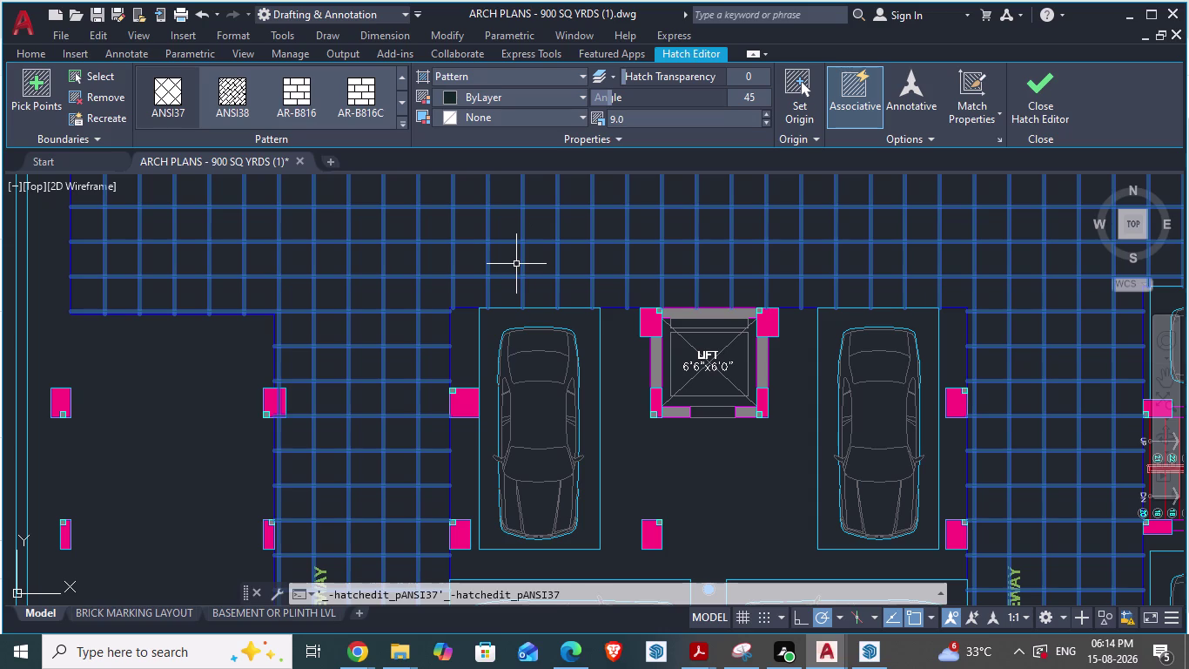
Inspect the grid hatch on the cellar driveways, then close the Hatch Editor.
scroll(down, 3)
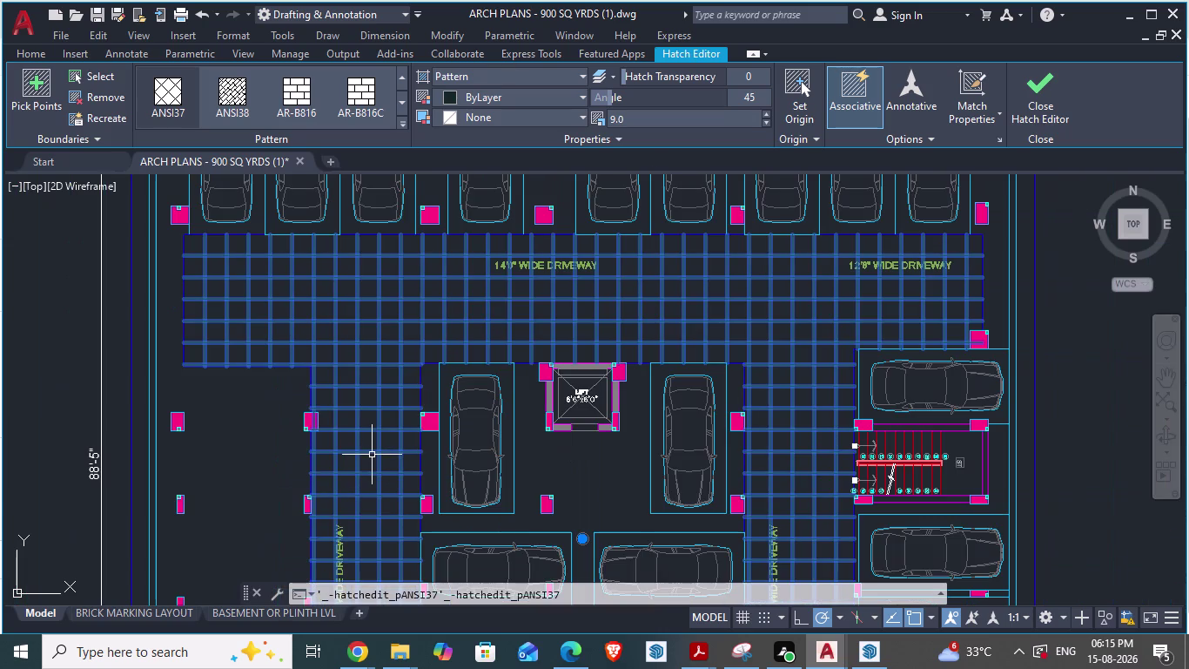
scroll(up, 3)
scroll(up, 3)
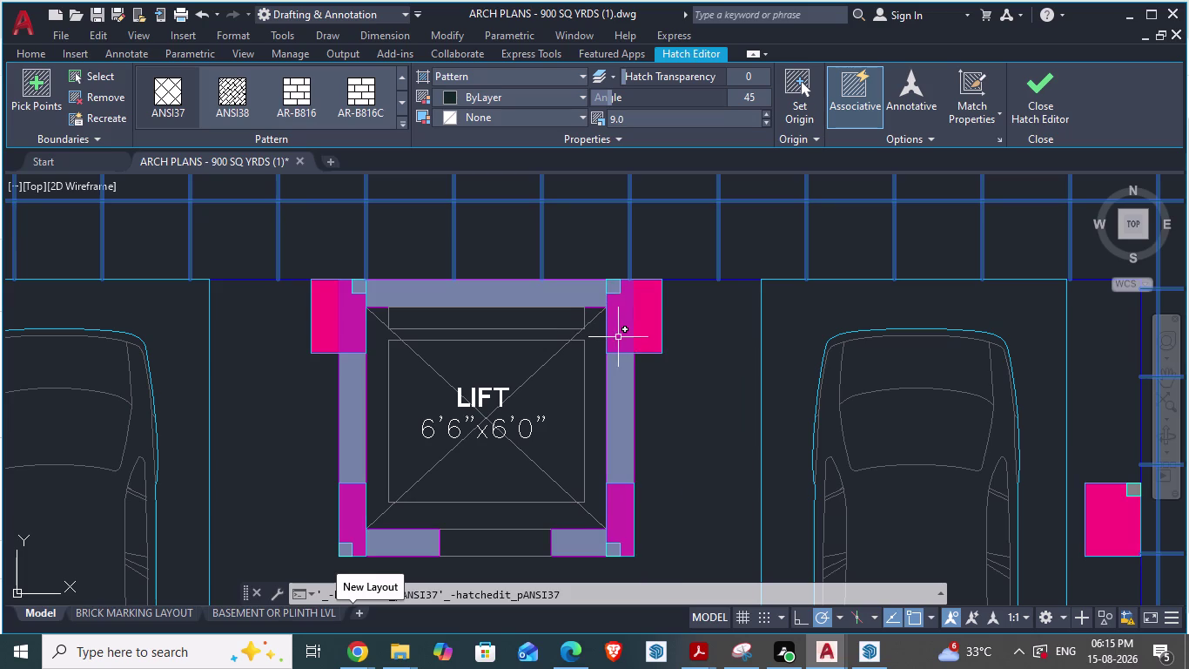
scroll(down, 3)
scroll(down, 3)
scroll(down, 3)
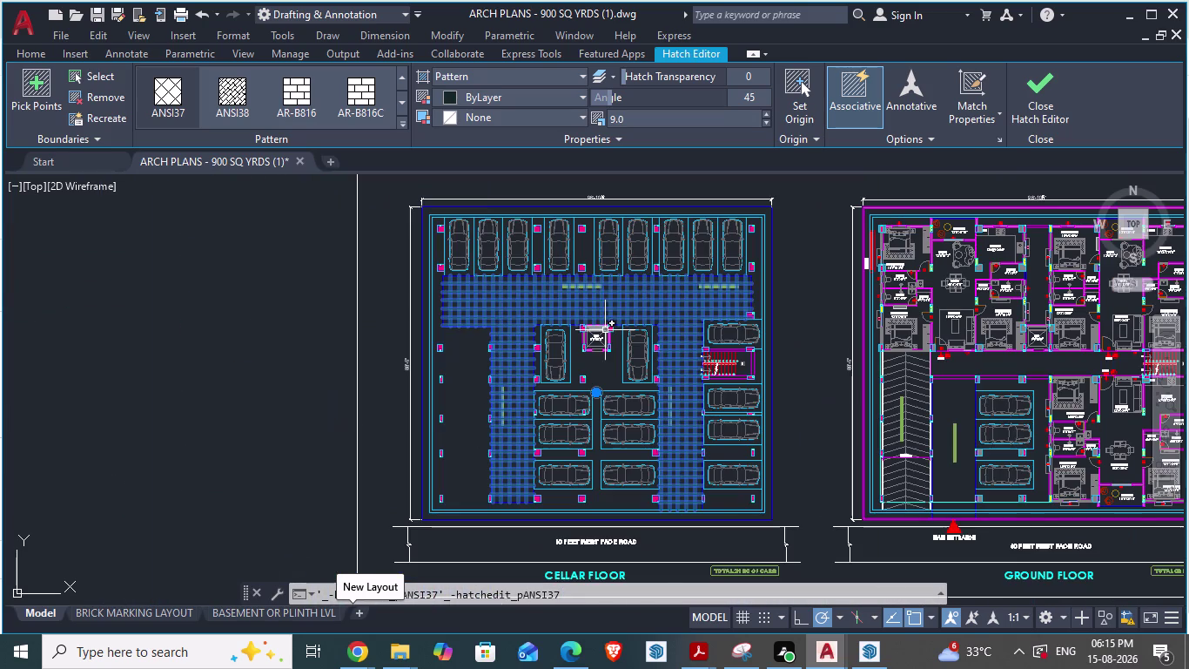
scroll(up, 3)
scroll(down, 3)
scroll(up, 3)
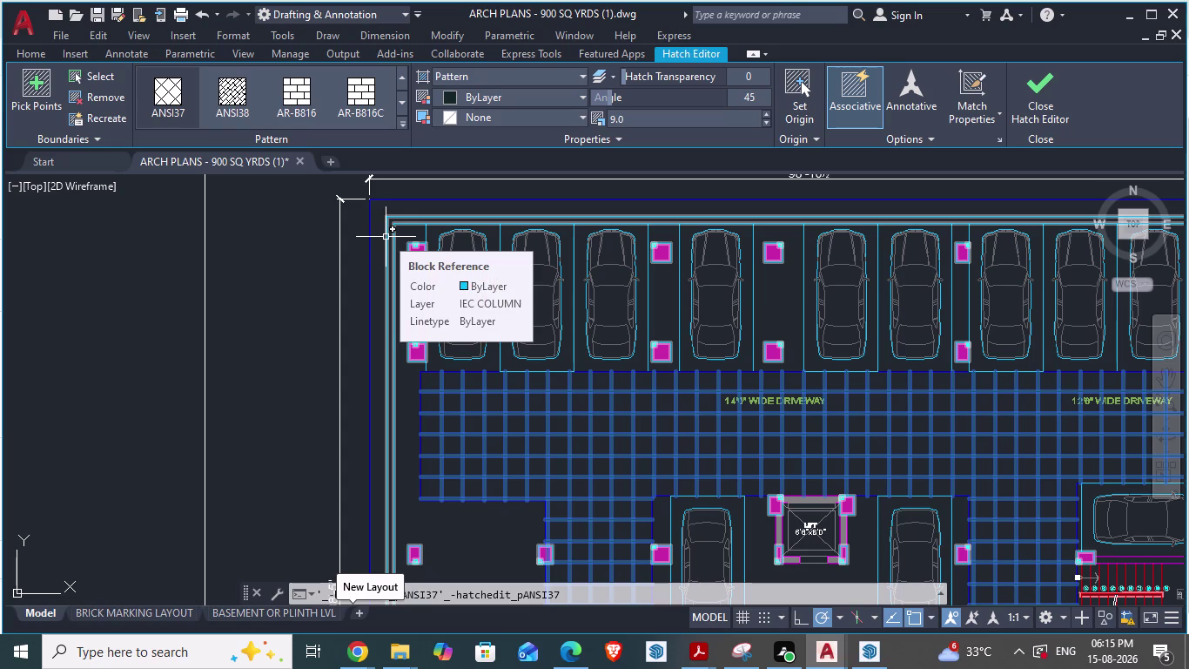
click(386, 237)
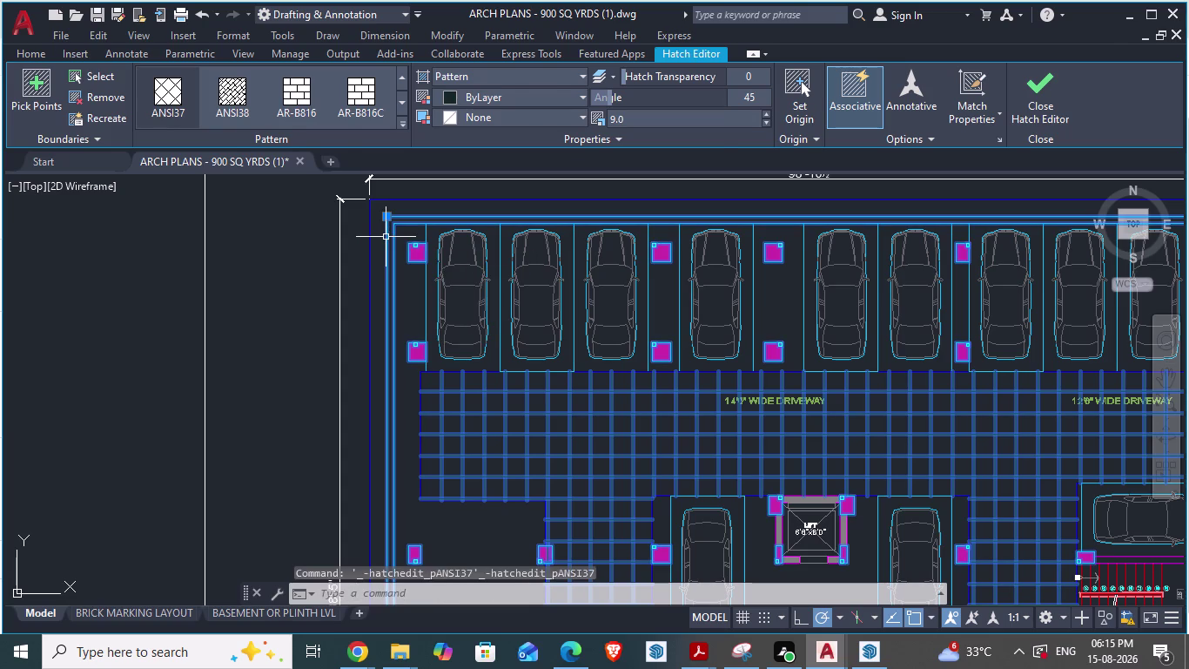
scroll(down, 3)
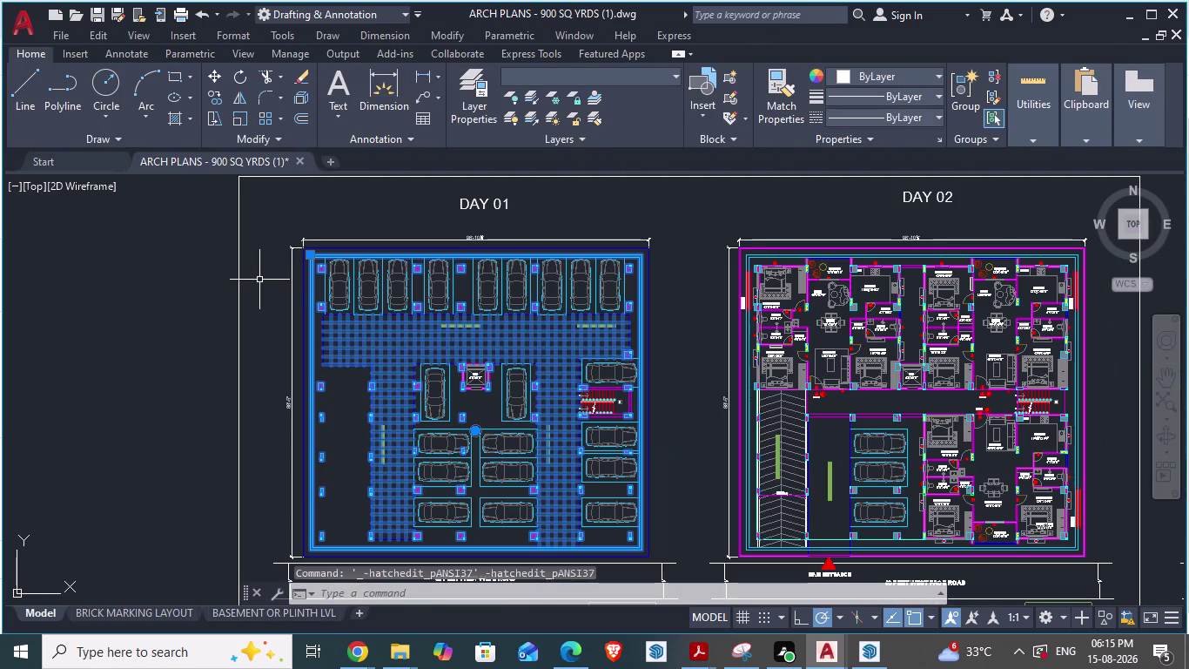
Clear the selection and select the basement column layout block on the IEC COLUMN layer.
scroll(up, 3)
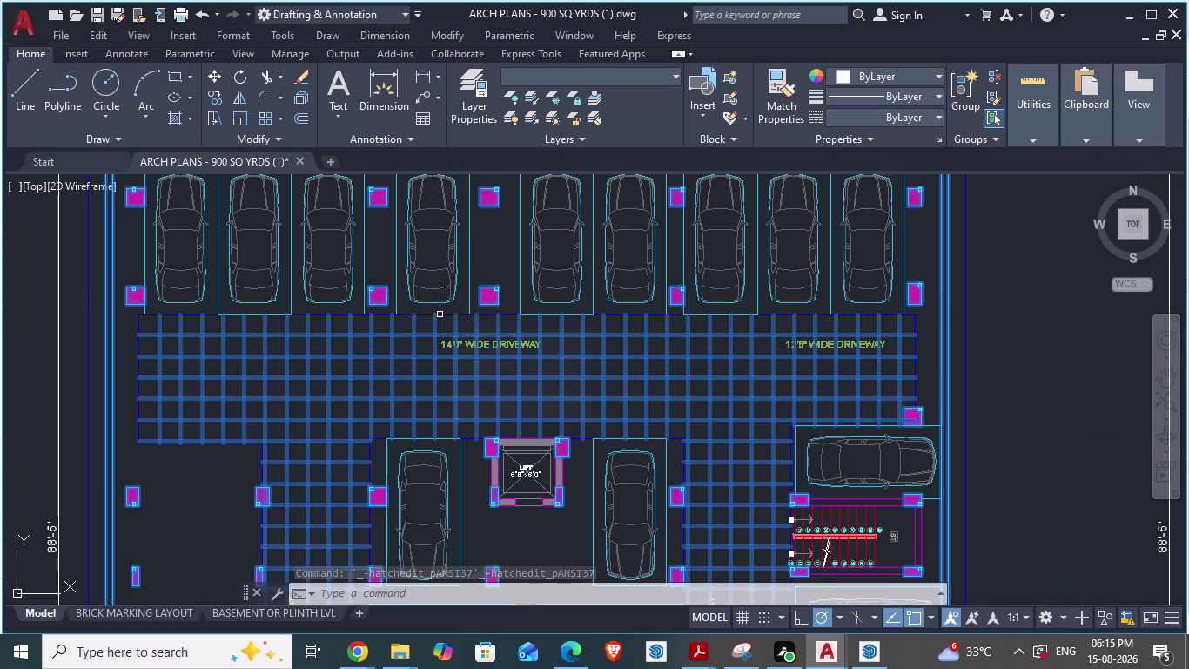
scroll(down, 3)
key(Escape)
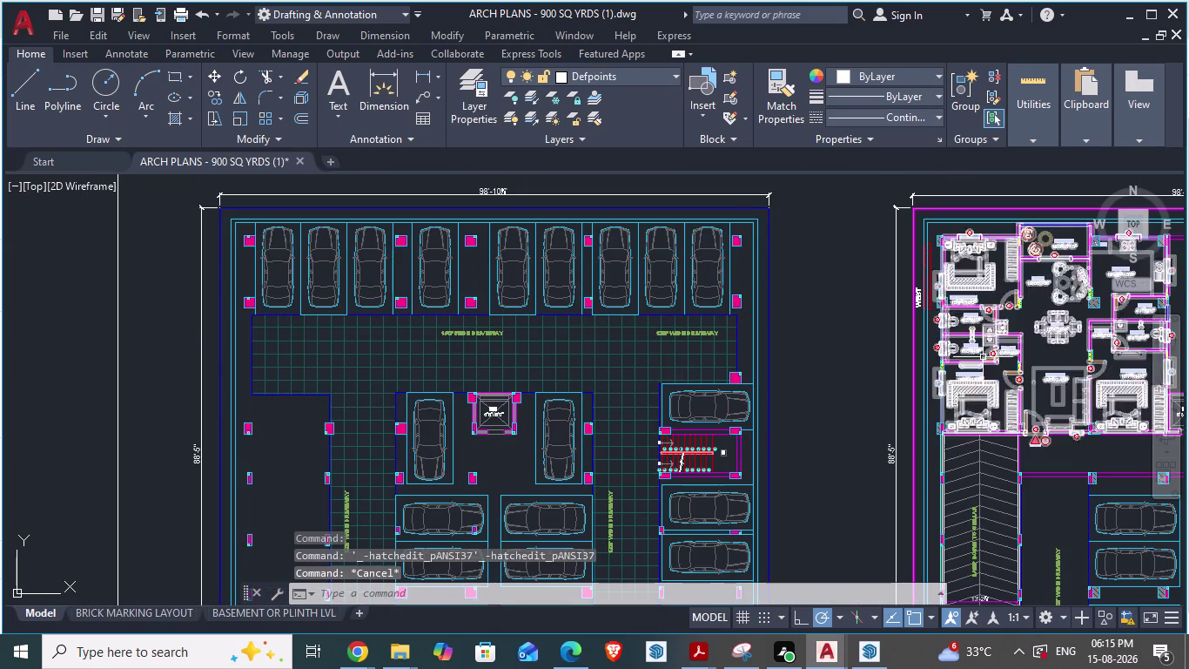
click(752, 220)
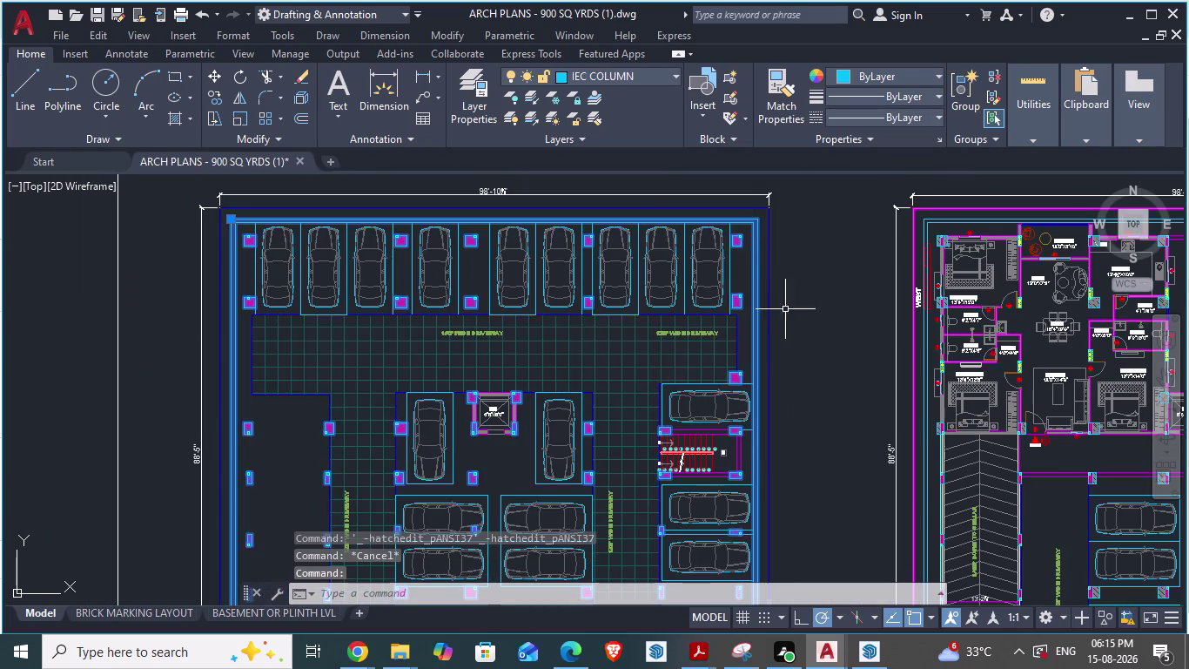
Open the column layout block in the Block Editor from its shortcut menu.
scroll(down, 3)
scroll(up, 3)
scroll(down, 3)
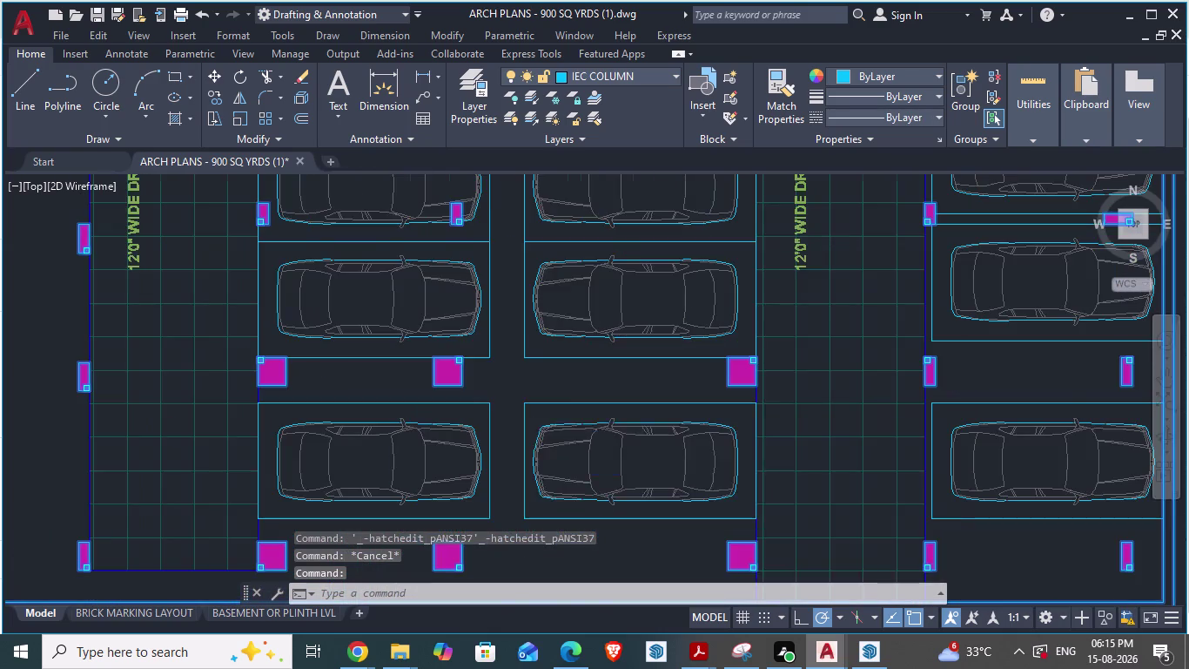
scroll(down, 3)
scroll(up, 3)
scroll(up, 3)
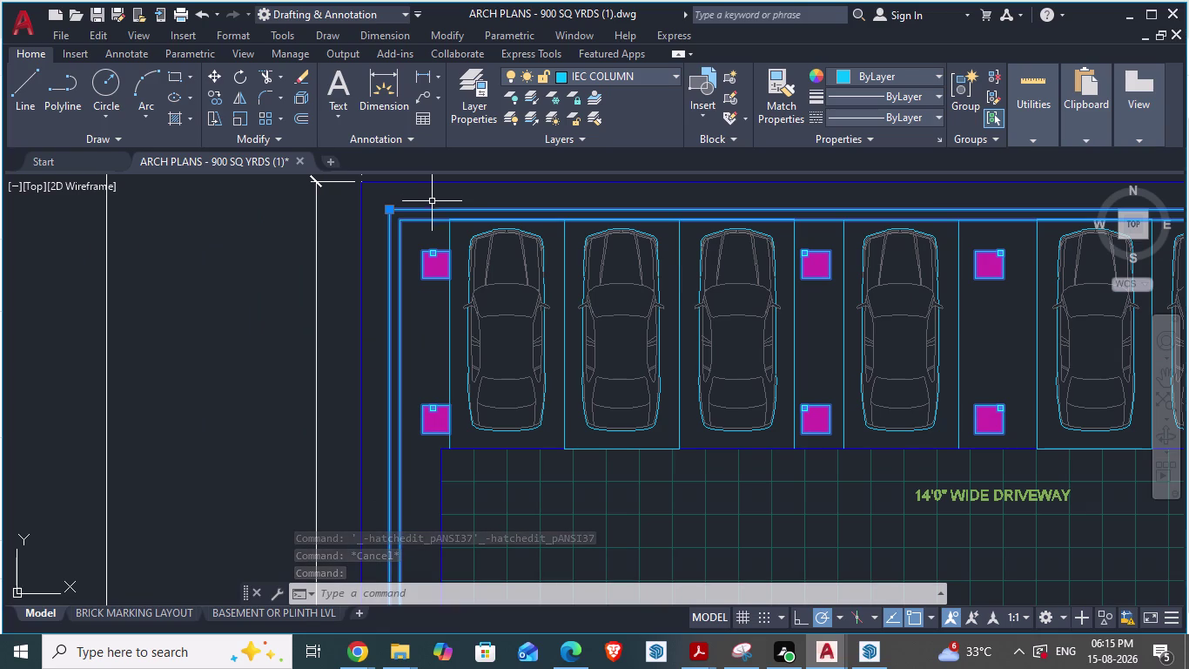
scroll(down, 3)
scroll(down, 3)
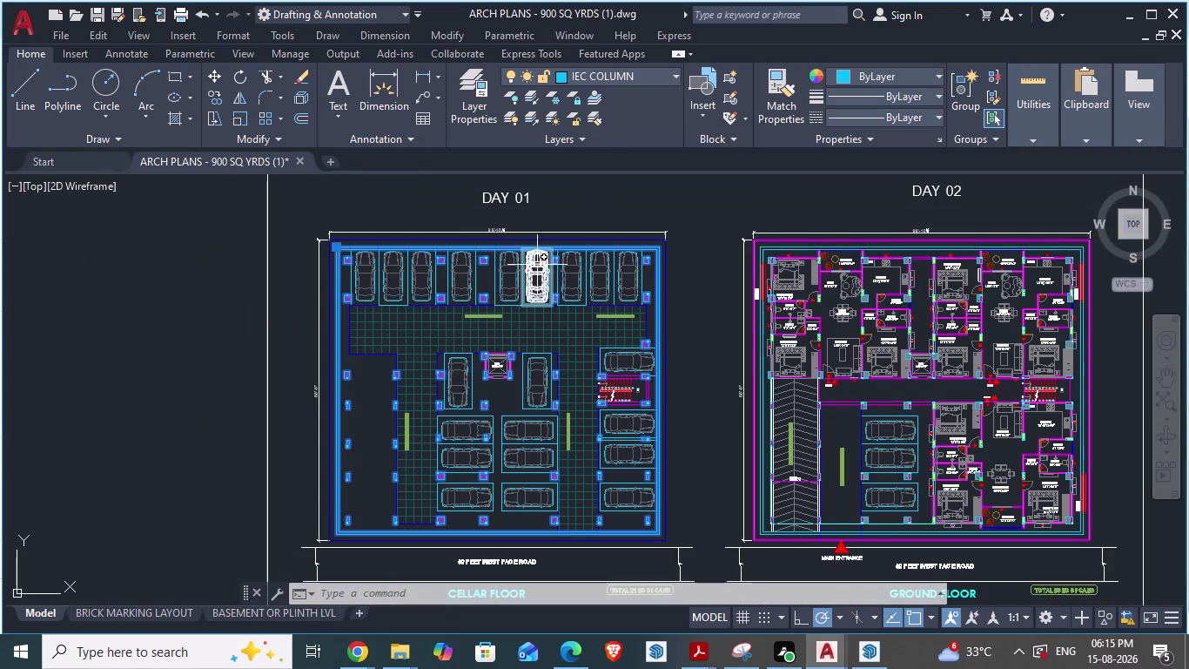
right_click(526, 250)
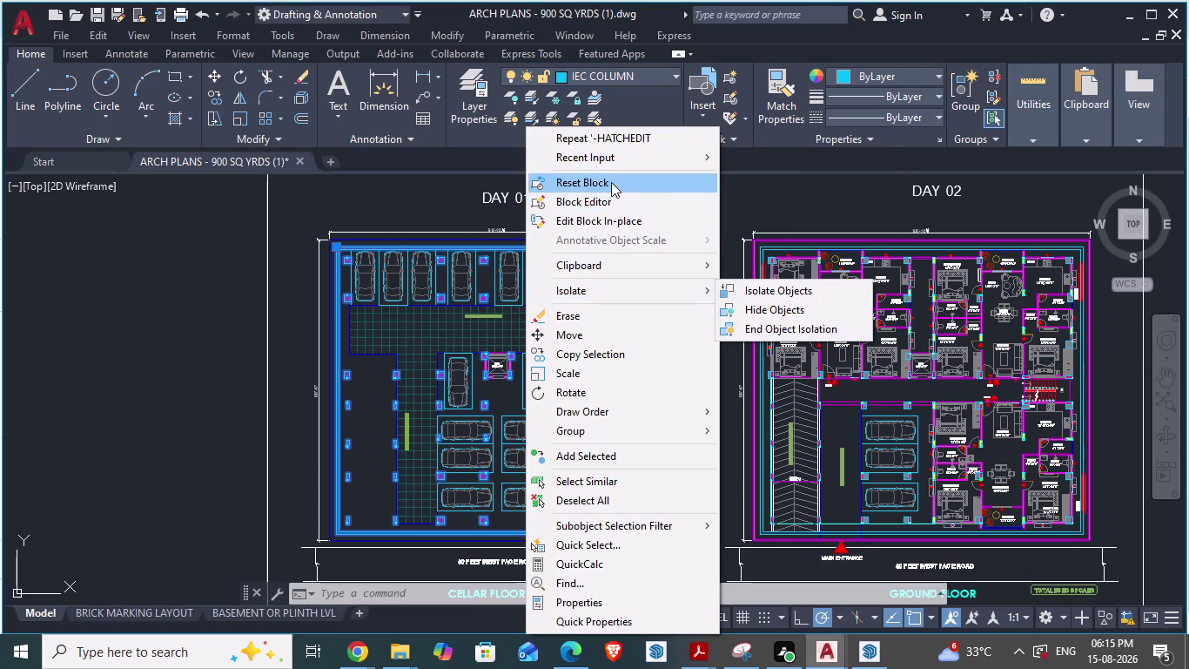
click(606, 207)
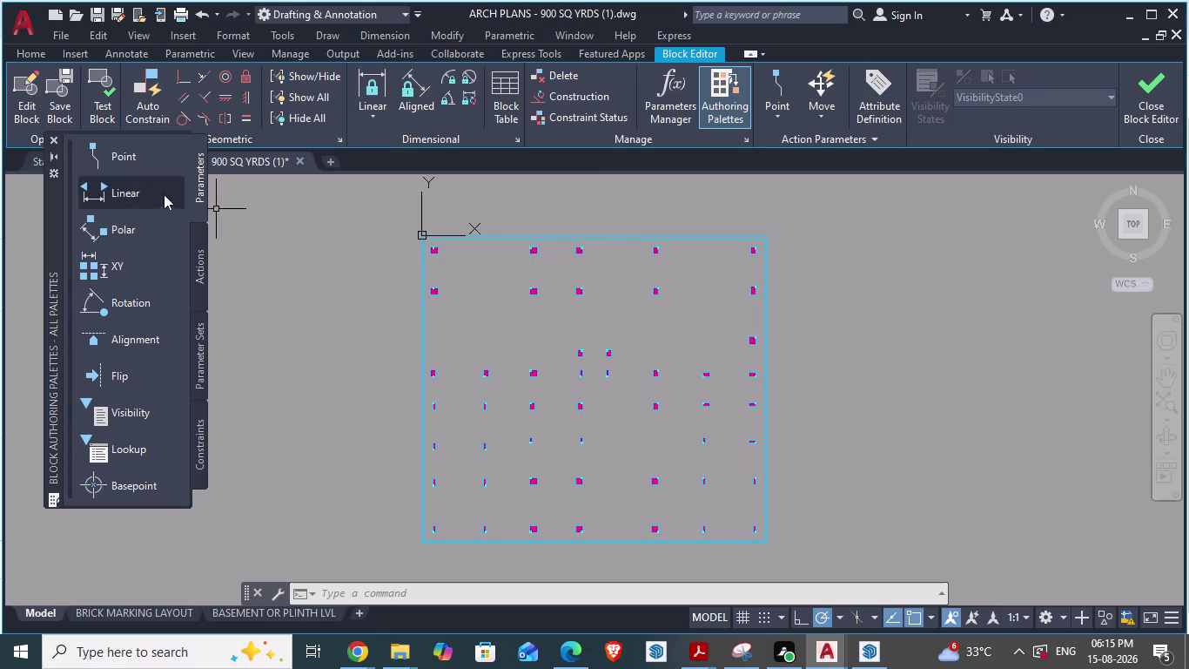
Close the Authoring Palettes and switch to the cellar day1 drawing.
scroll(up, 3)
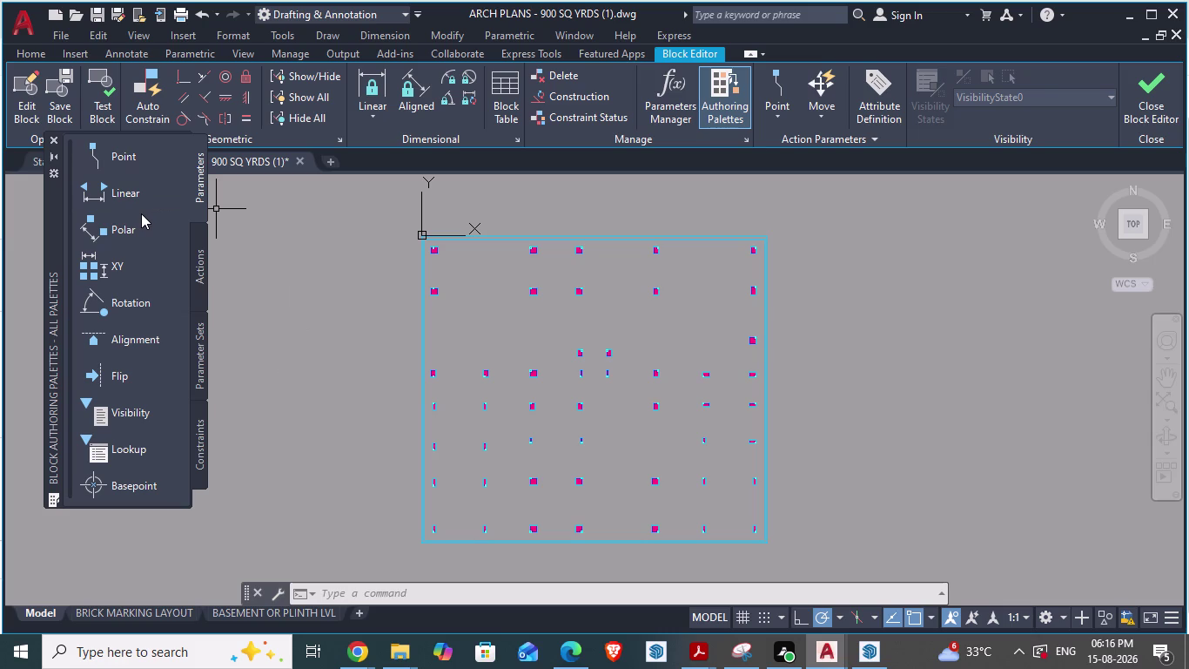
click(54, 137)
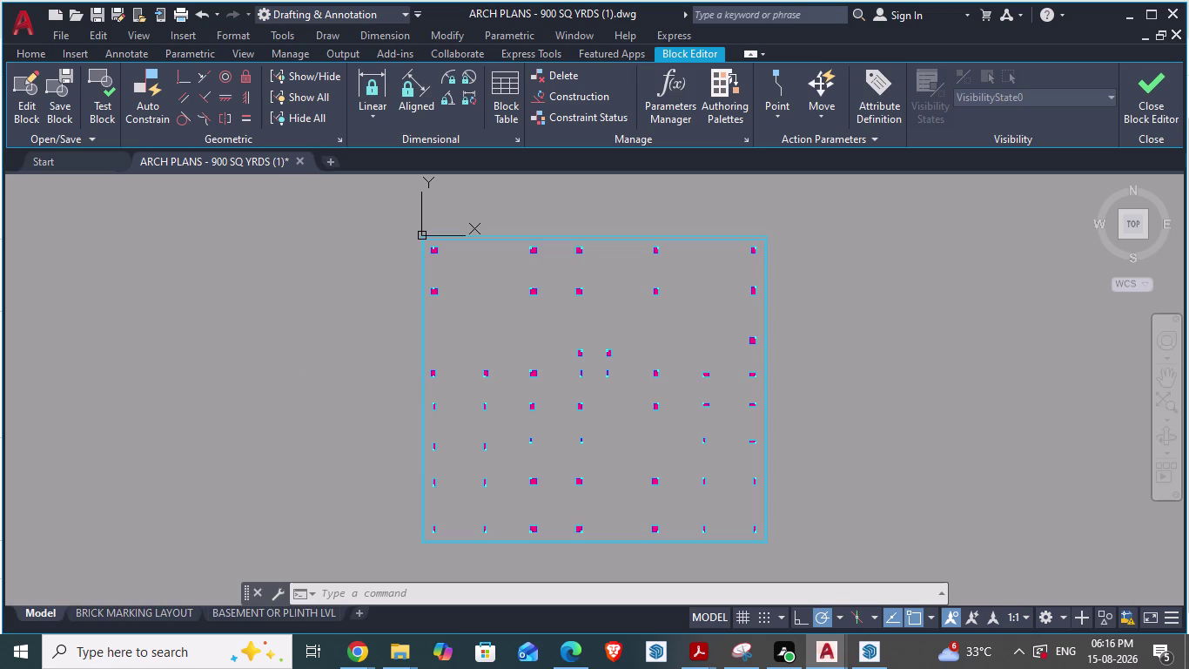
key(alt+Tab)
scroll(down, 3)
scroll(up, 3)
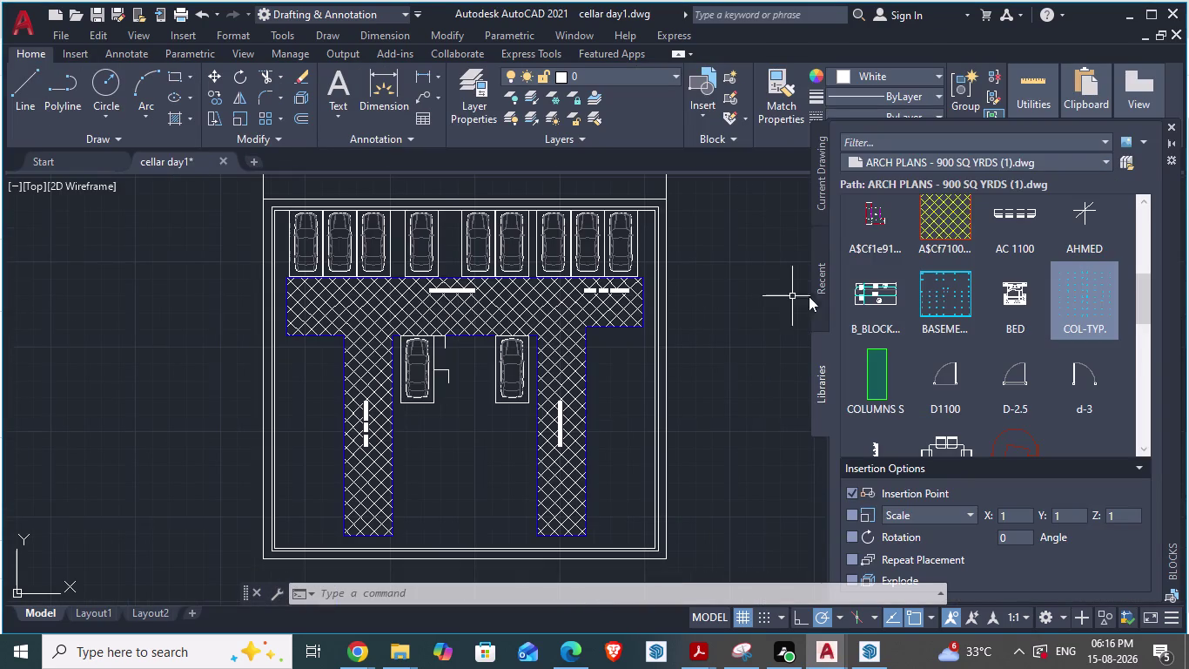
scroll(down, 3)
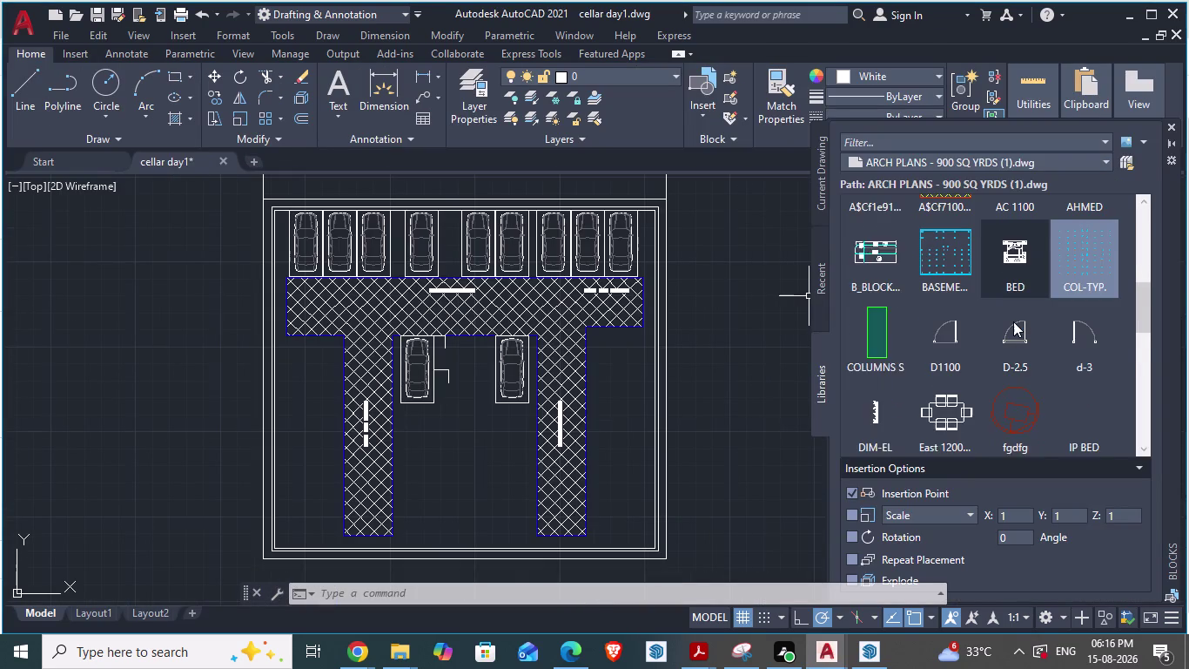
scroll(down, 3)
scroll(down, 3)
scroll(down, 3)
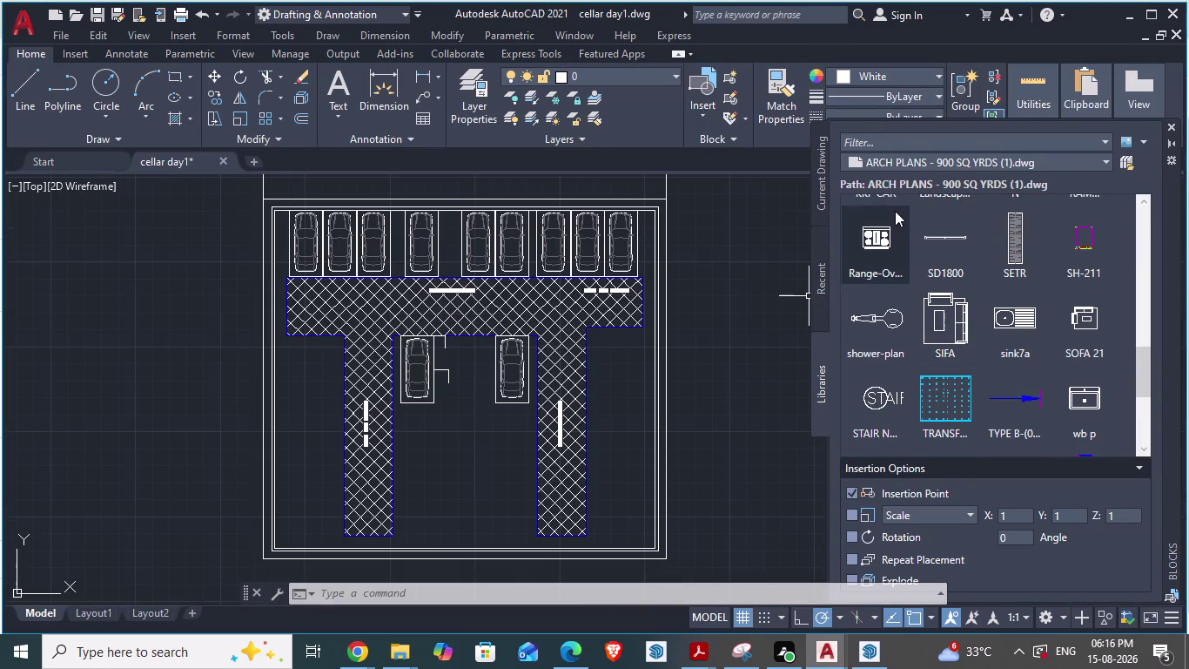
click(878, 141)
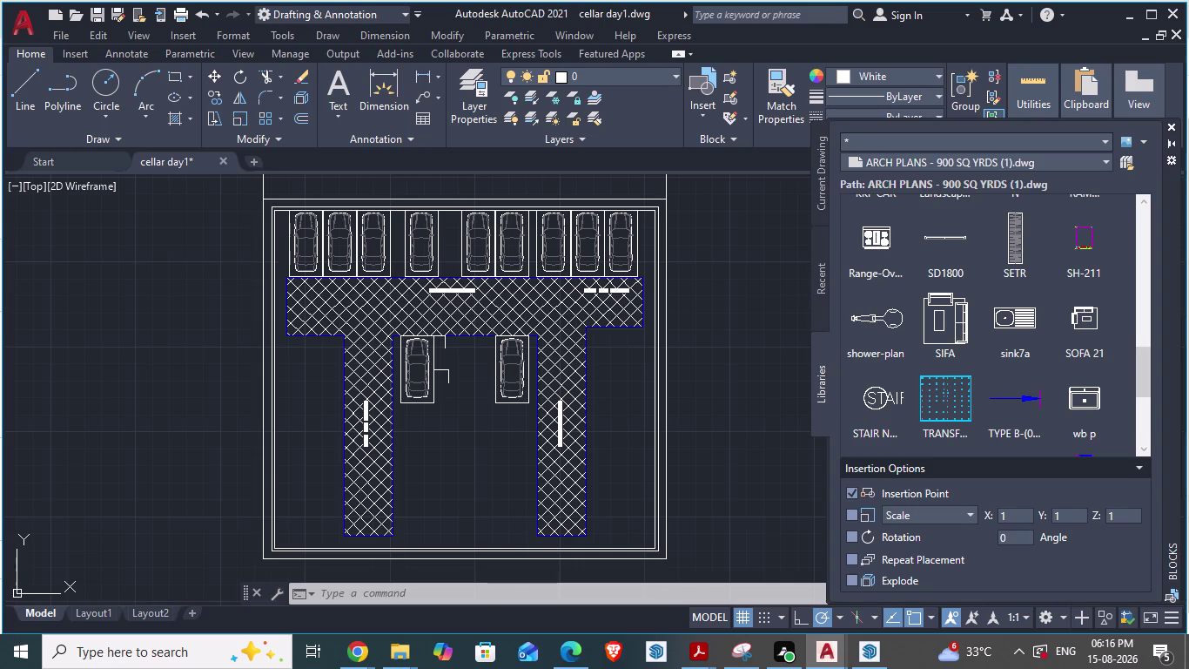
key(a)
text(ll)
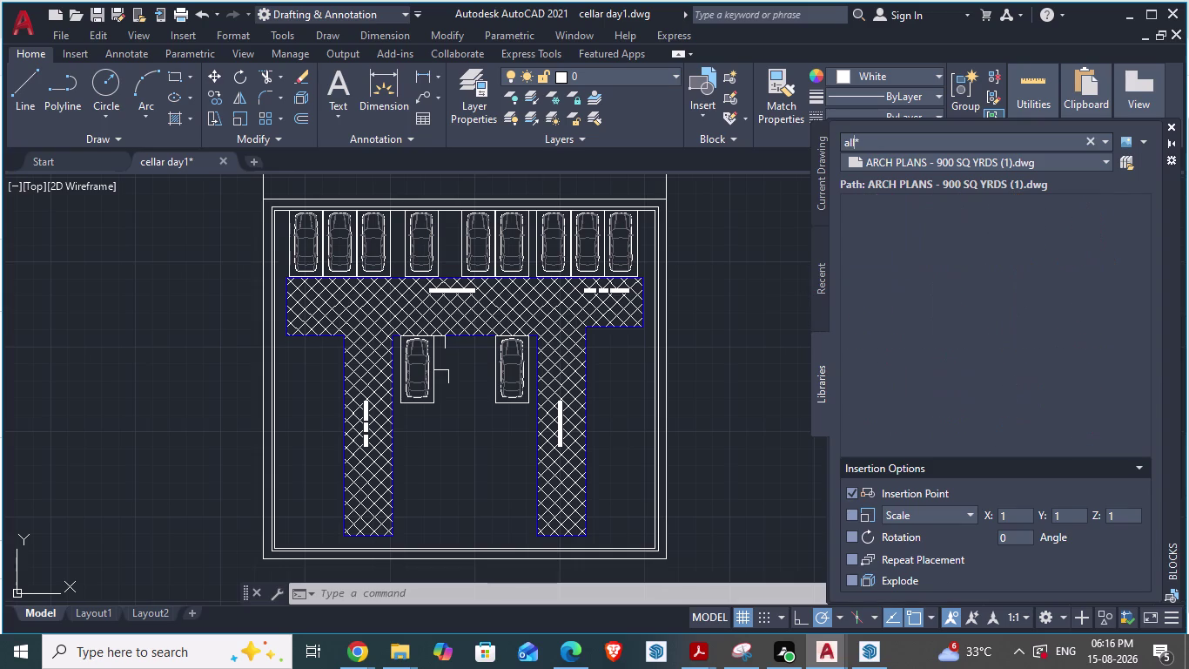
key(space)
key(Delete)
key(BackSpace)
click(890, 305)
click(822, 368)
click(876, 140)
key(BackSpace)
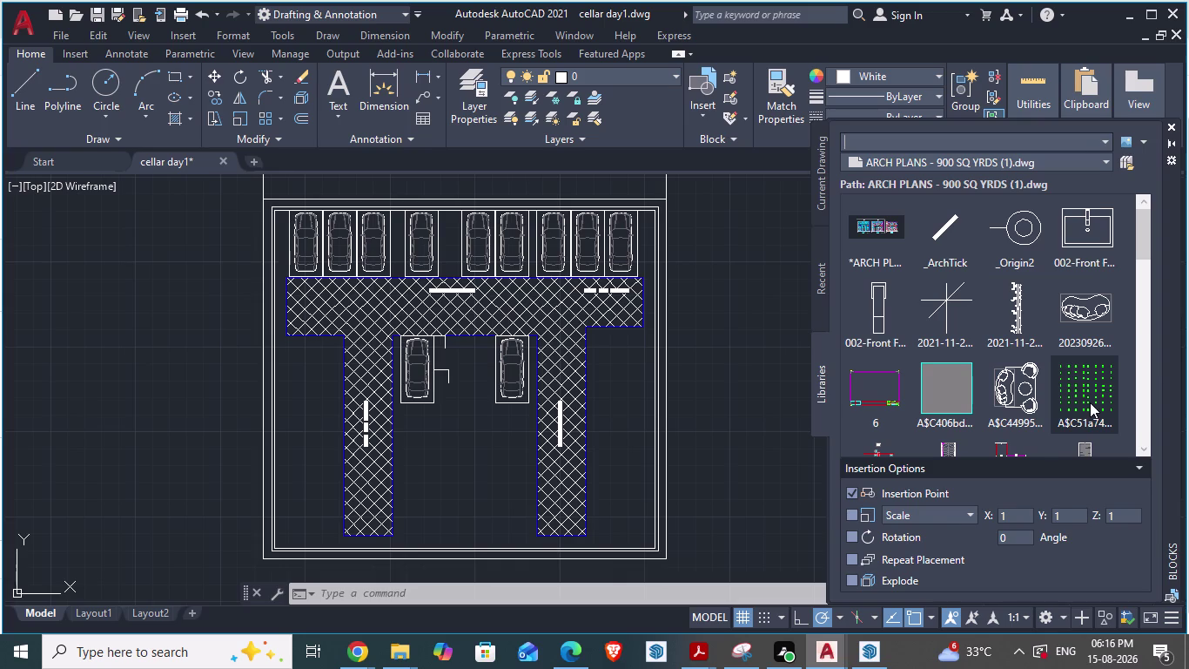
Browse the ARCH PLANS - 900 SQ YRDS block library and start inserting the BASEMENT block.
scroll(down, 3)
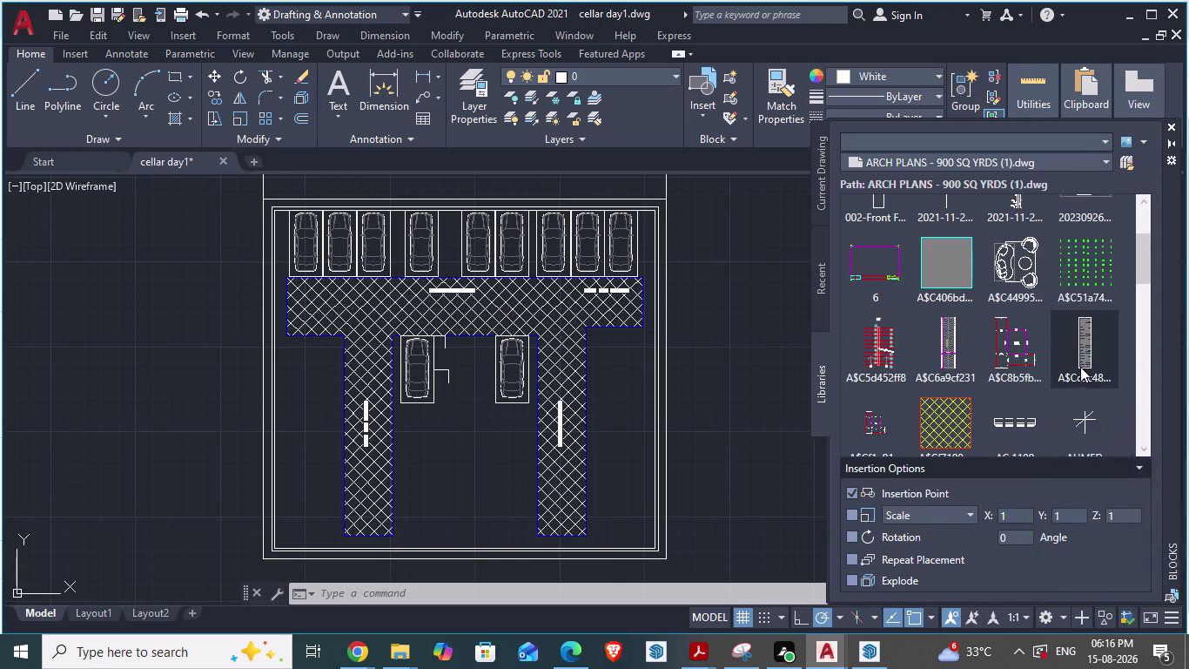
scroll(down, 3)
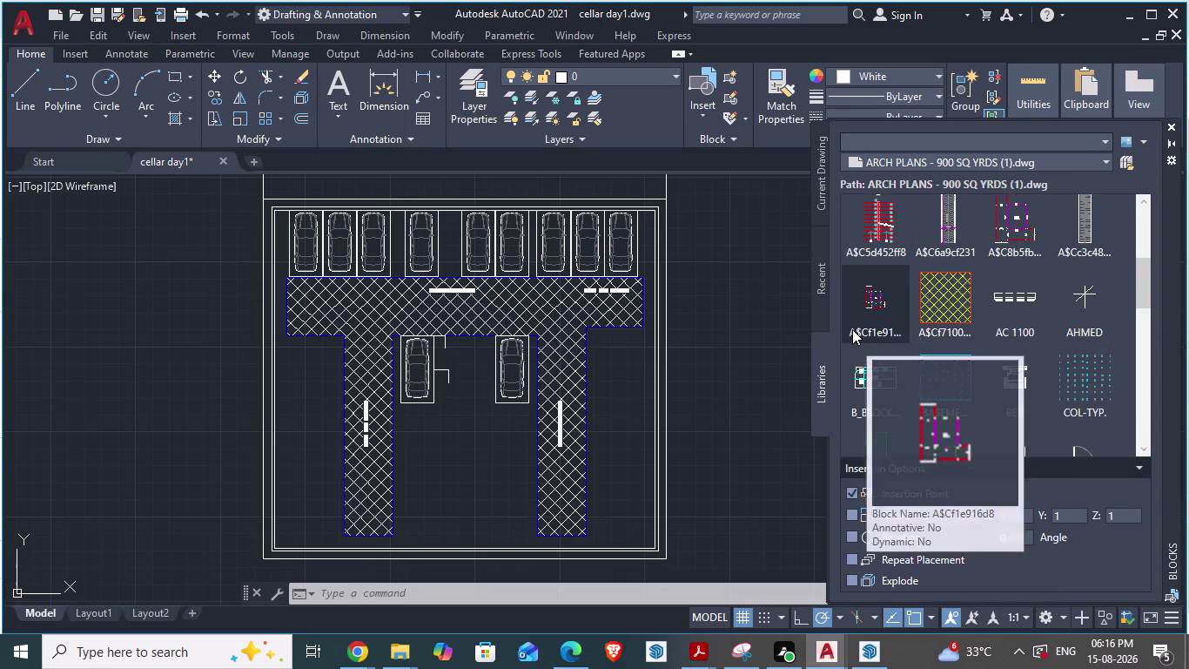
scroll(down, 3)
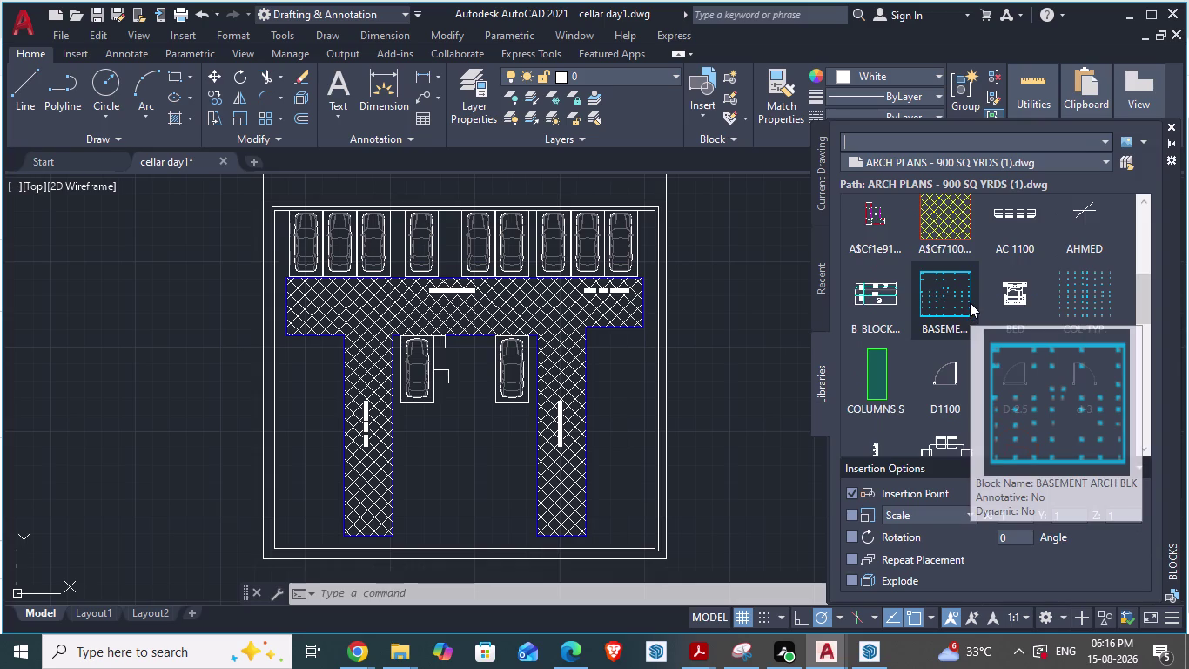
scroll(down, 3)
scroll(down, 3)
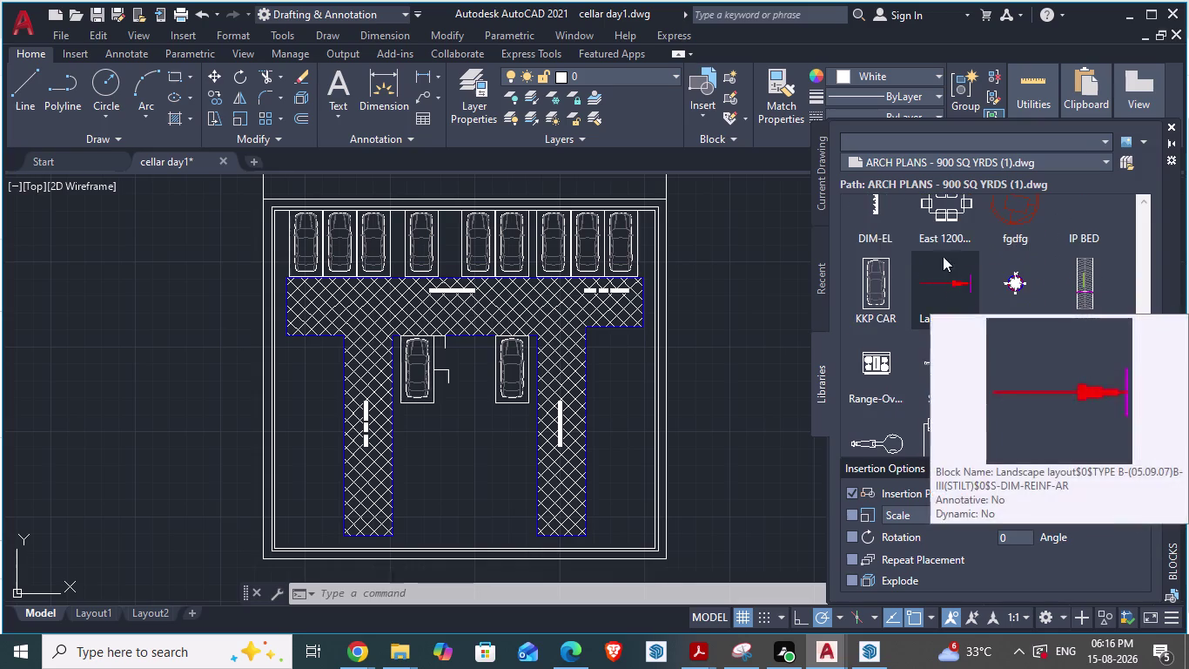
scroll(down, 3)
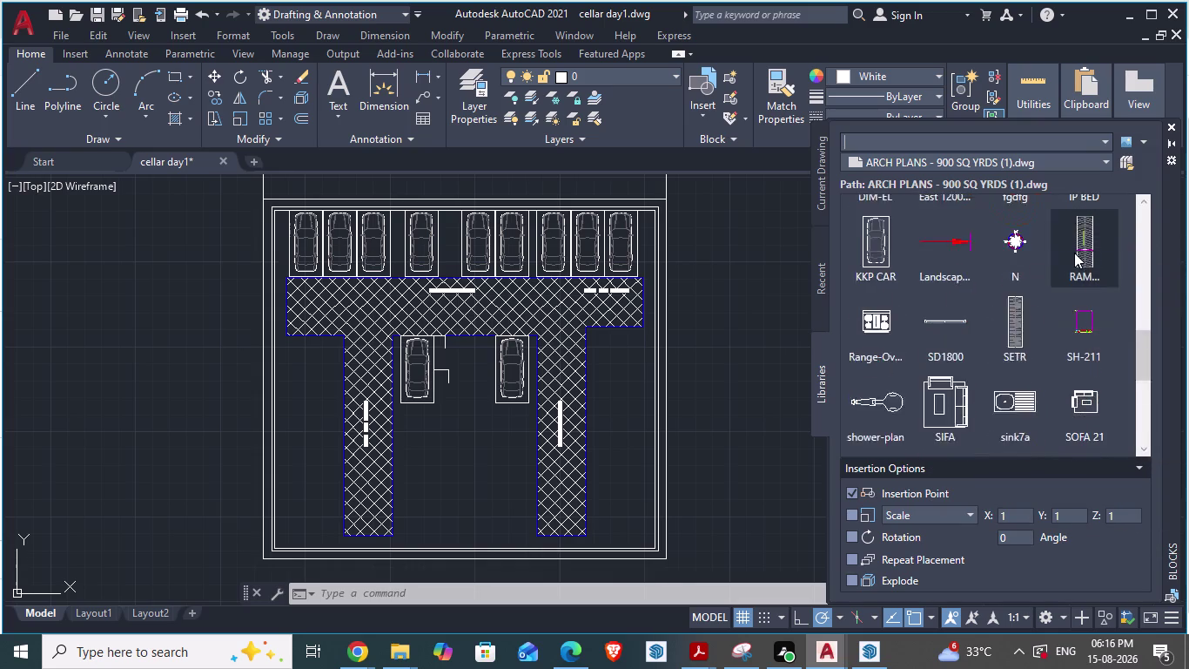
scroll(down, 3)
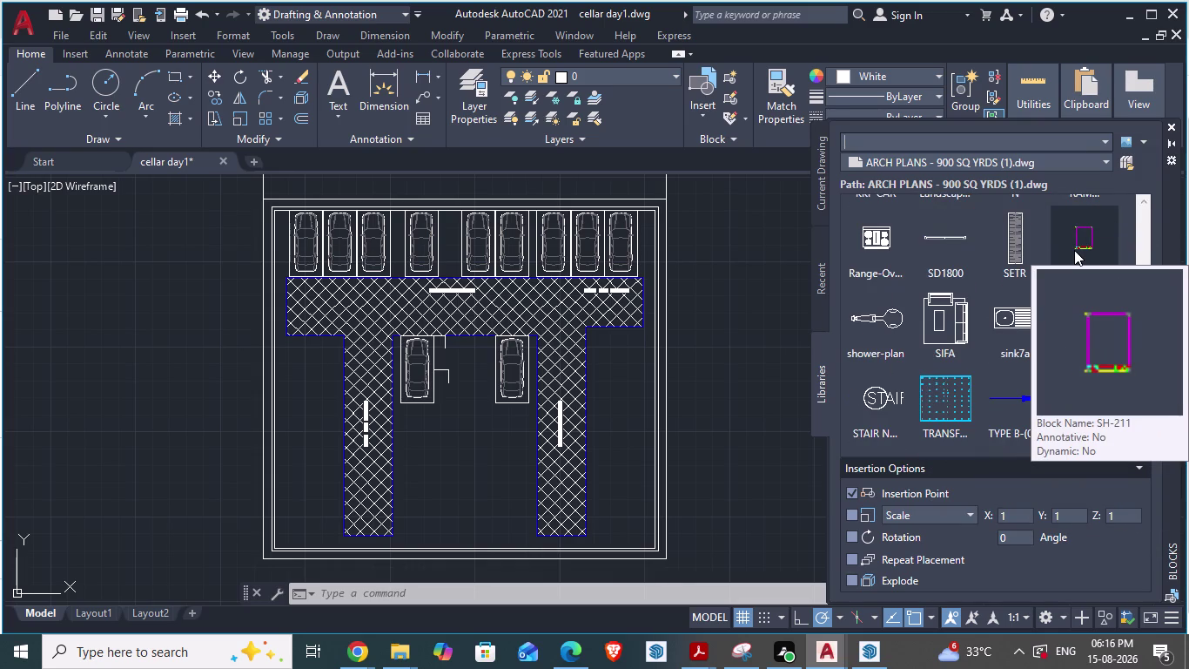
scroll(down, 3)
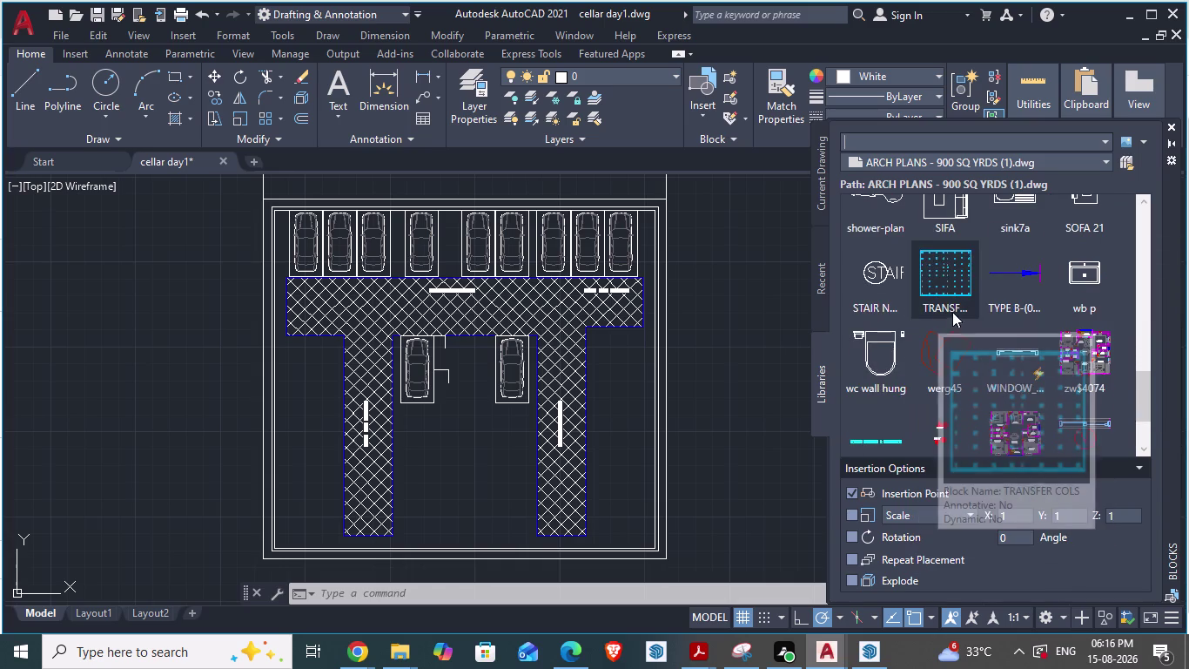
scroll(down, 3)
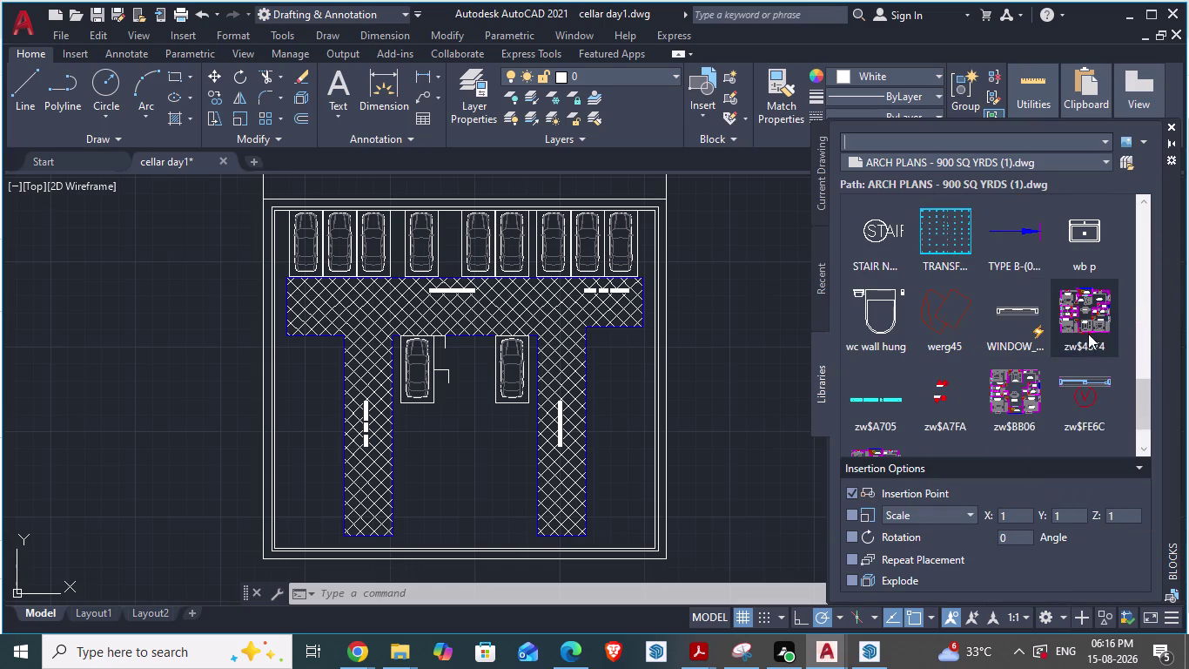
scroll(down, 3)
scroll(up, 3)
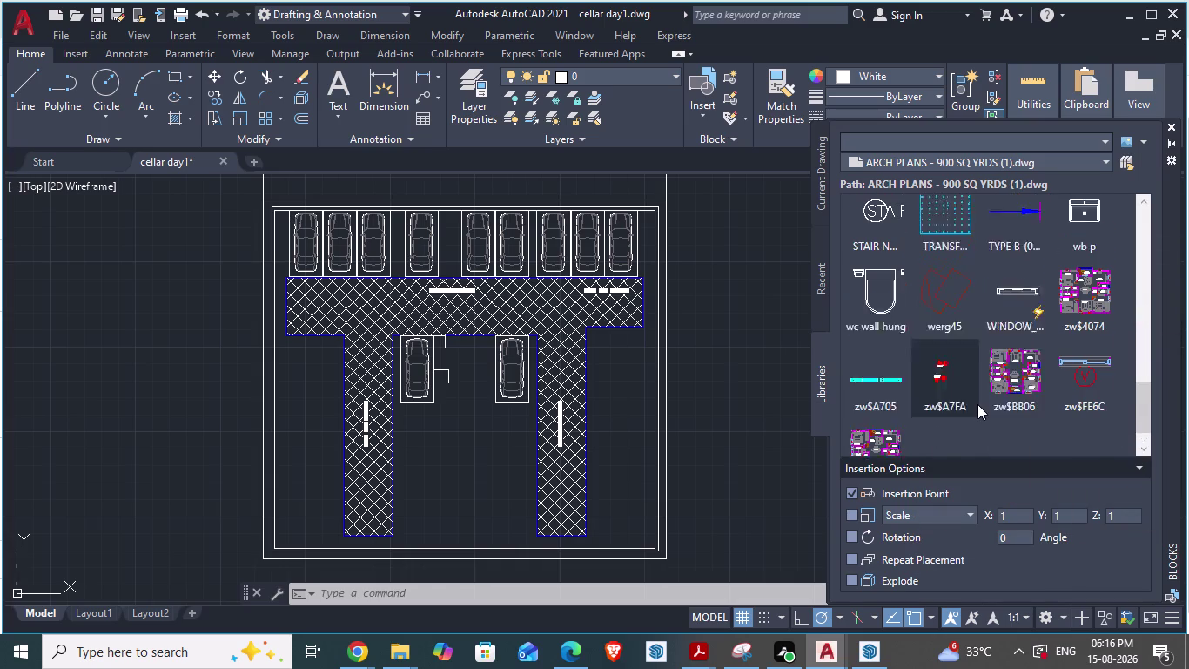
scroll(up, 3)
scroll(up, 3)
scroll(up, 3)
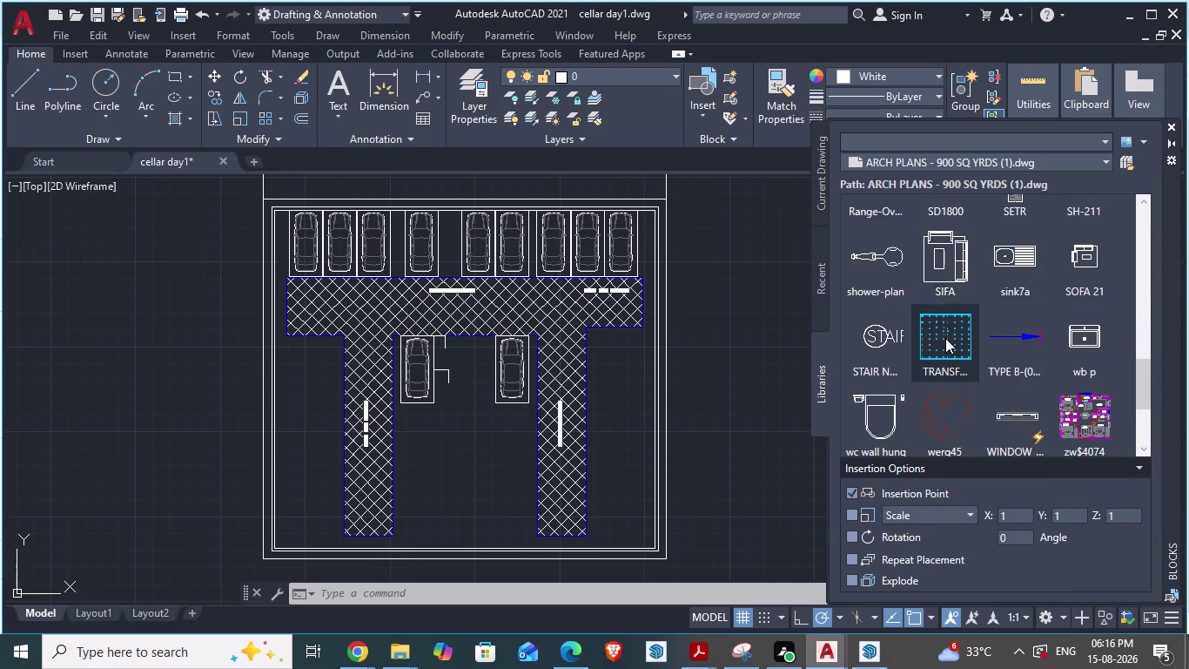
scroll(up, 3)
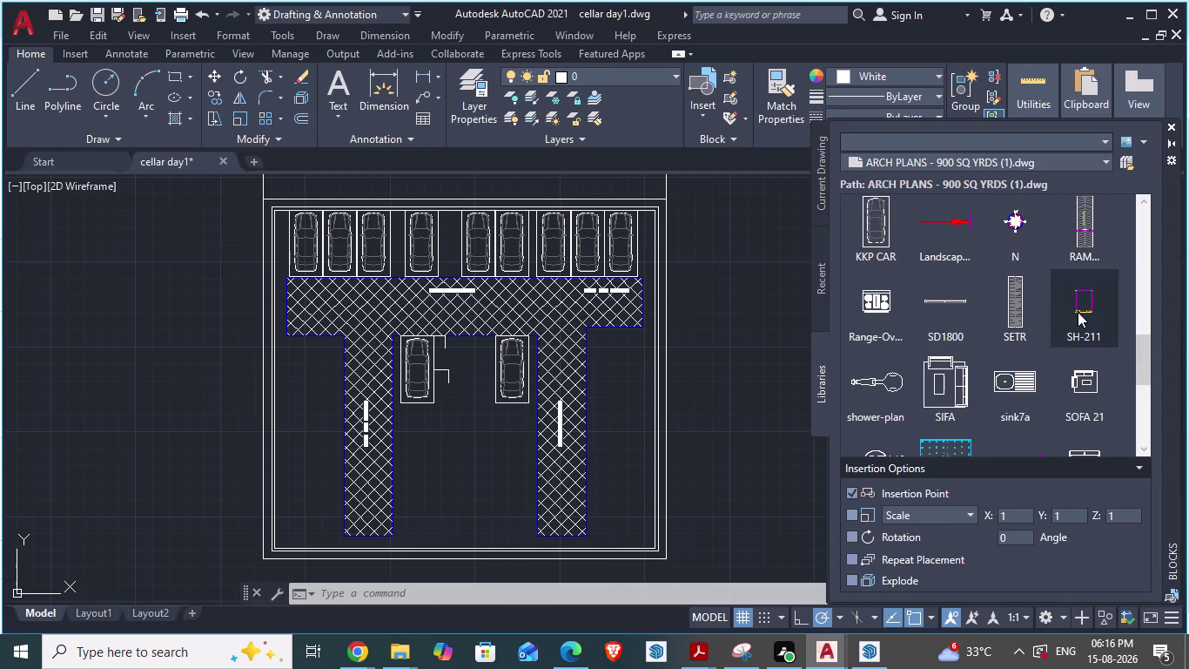
scroll(up, 3)
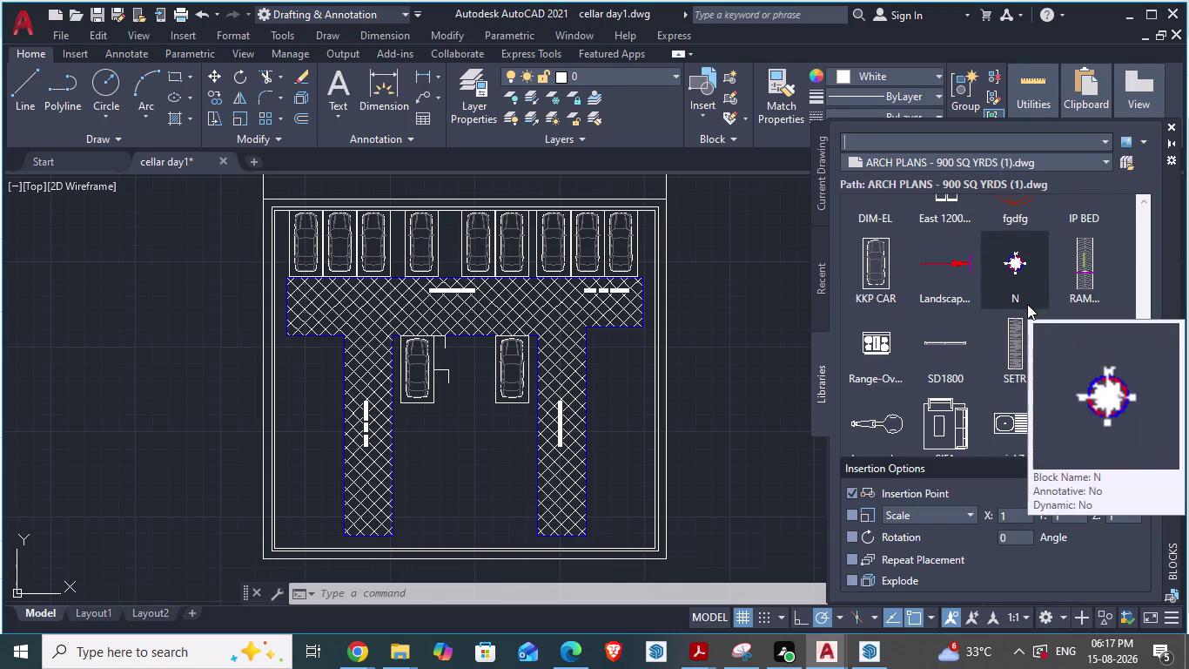
scroll(up, 3)
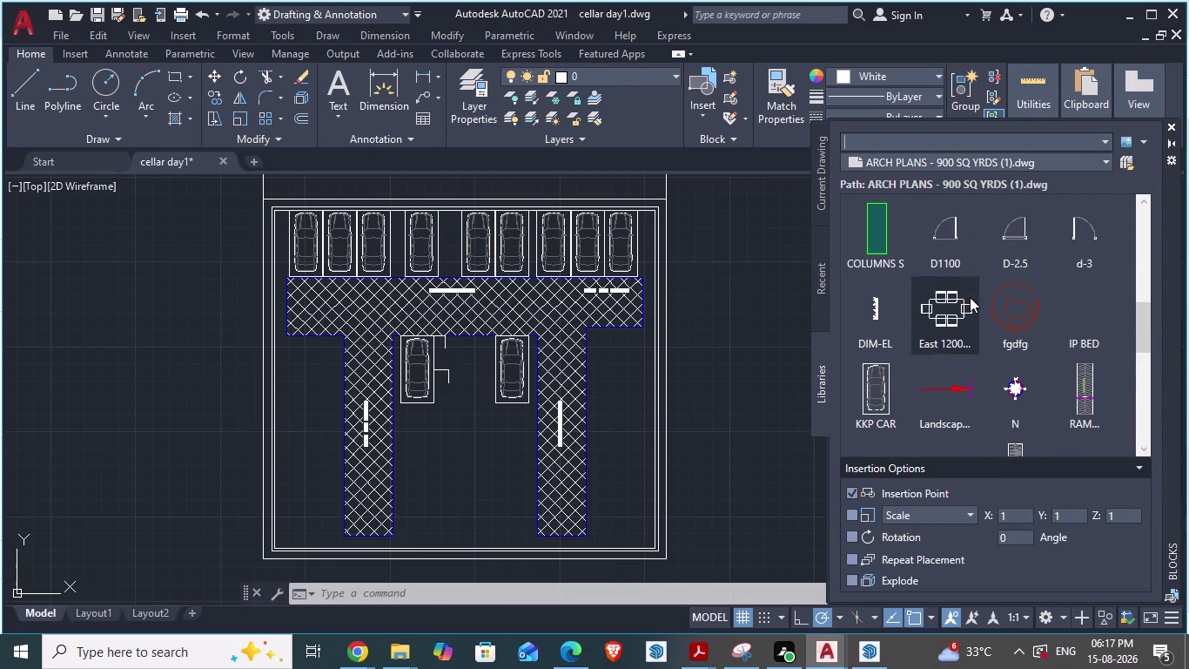
scroll(up, 3)
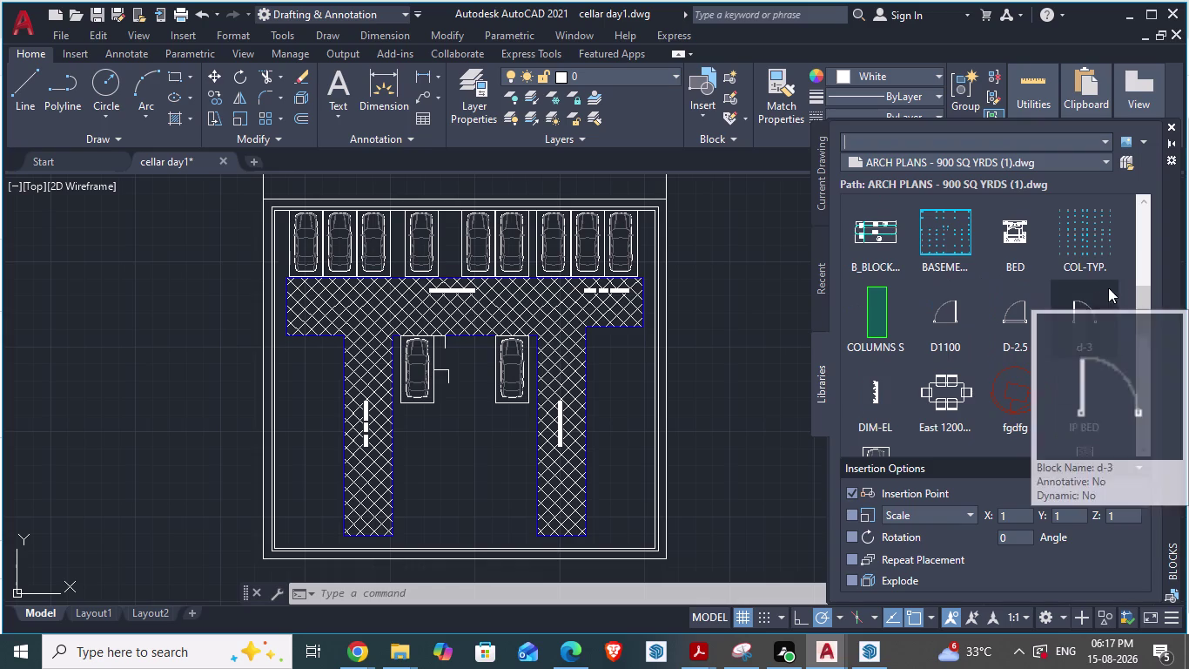
scroll(up, 3)
scroll(up, 3)
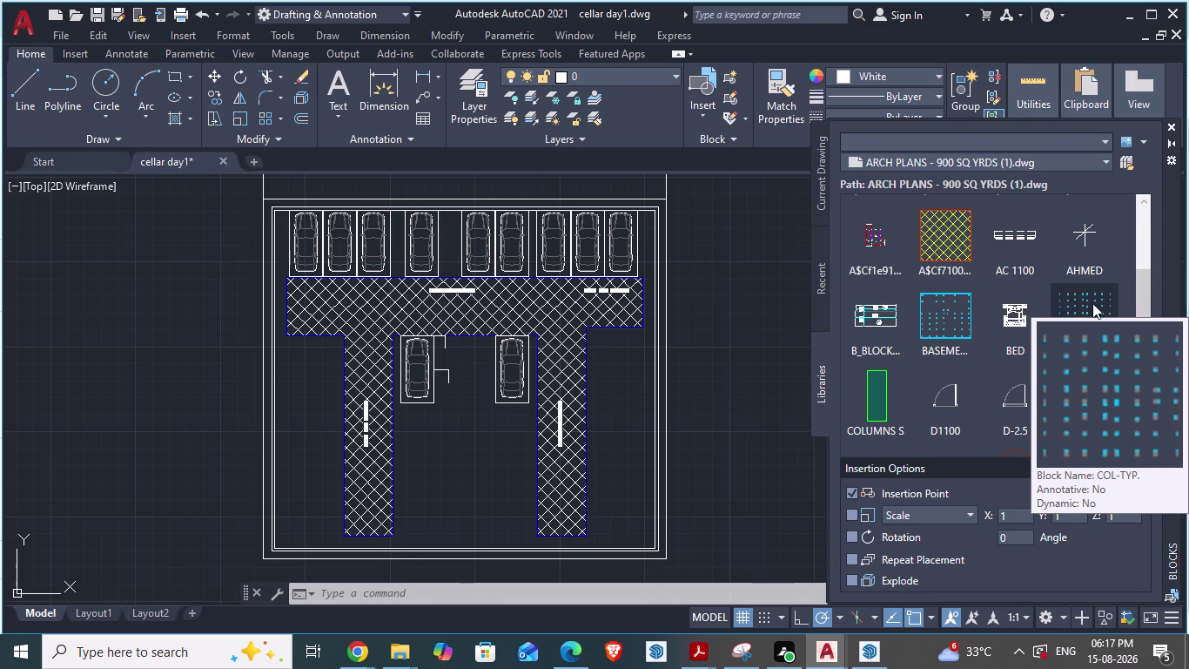
scroll(up, 3)
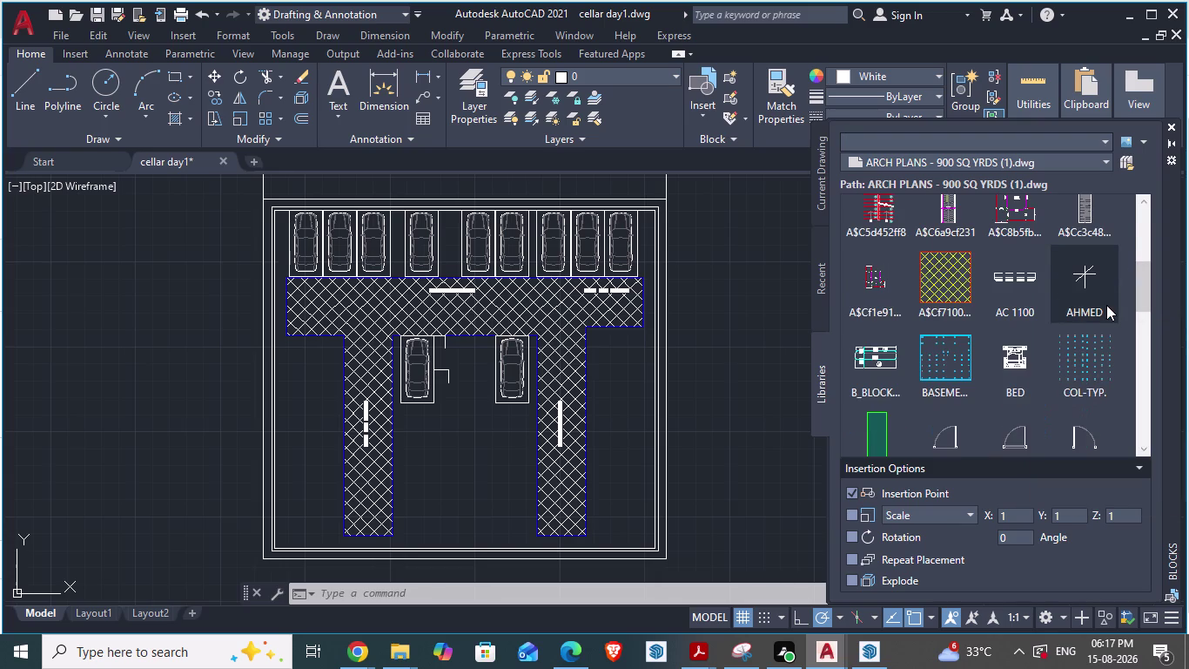
scroll(up, 3)
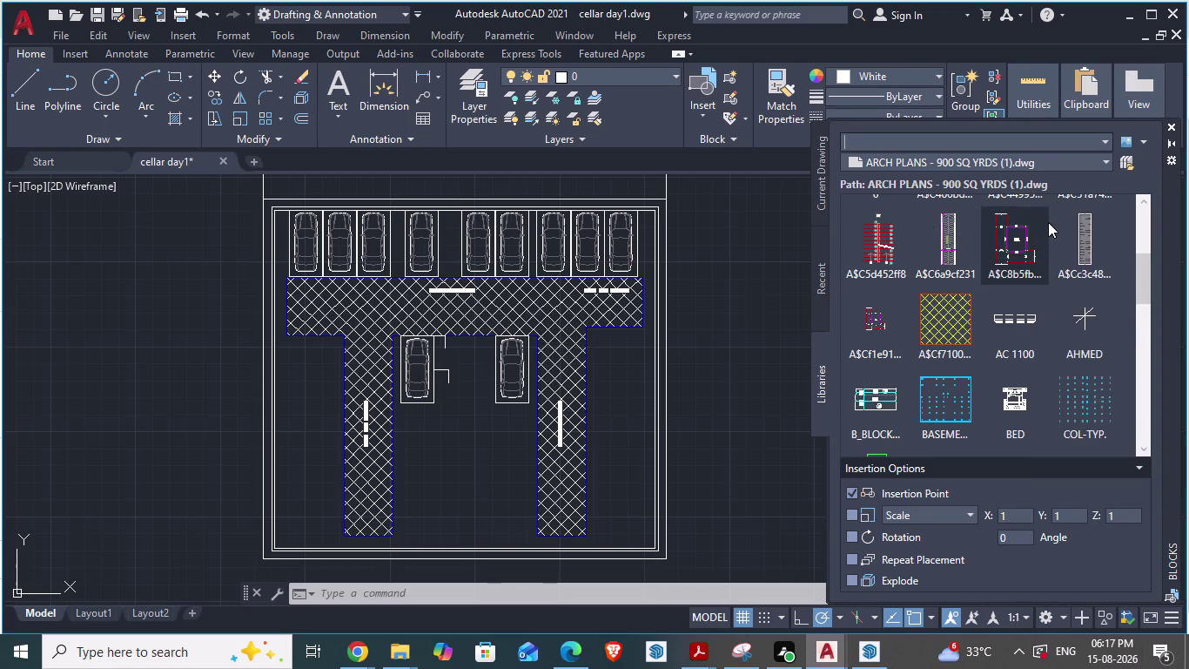
scroll(up, 3)
scroll(up, 3)
scroll(up, 3)
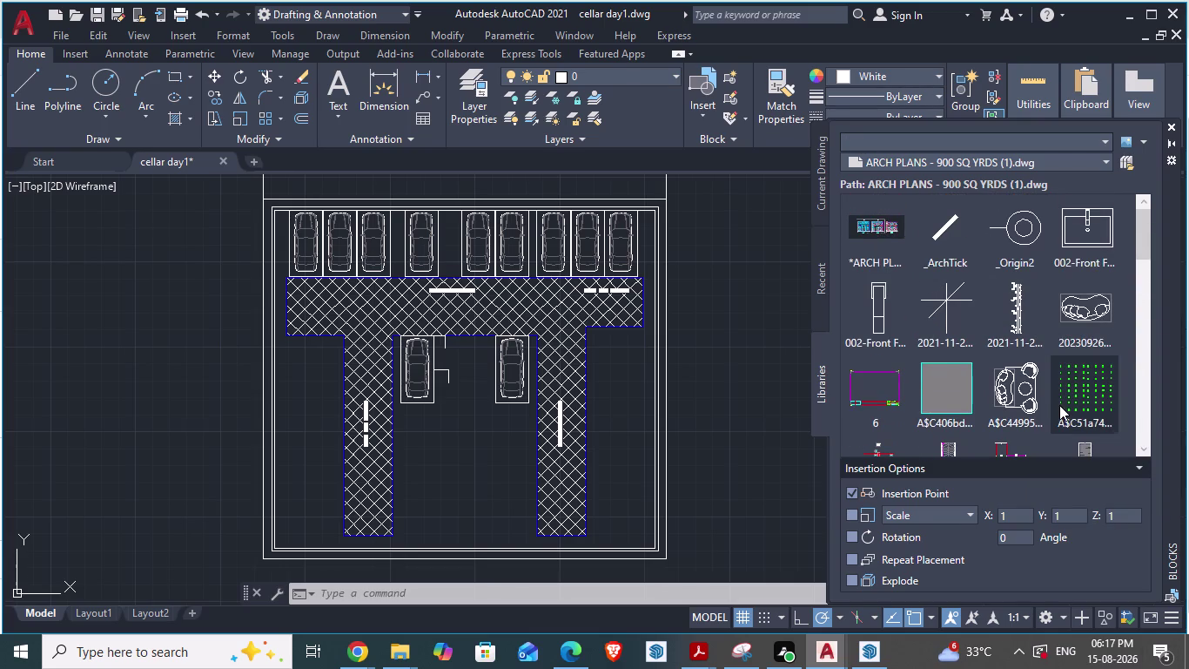
scroll(up, 3)
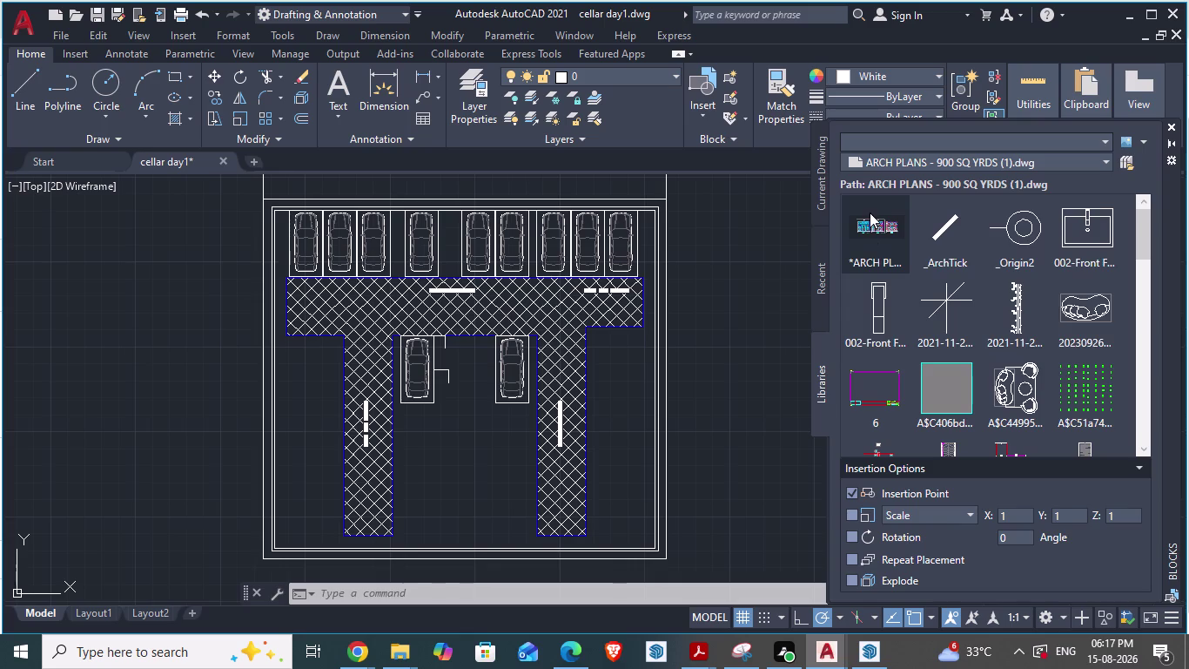
scroll(up, 3)
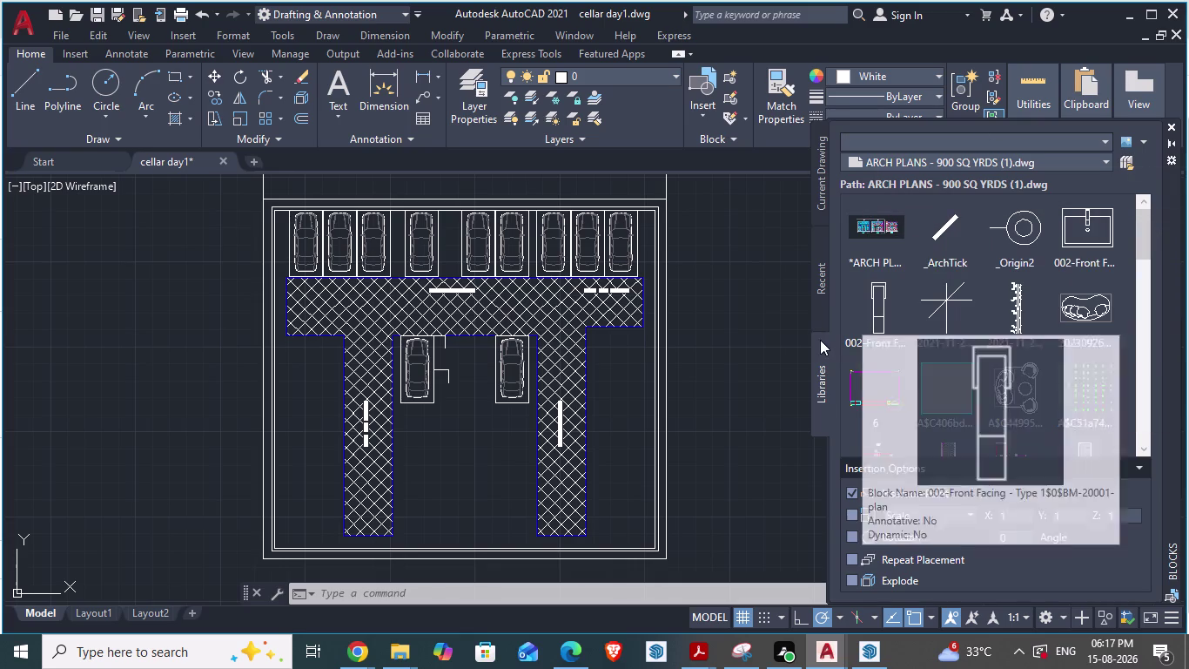
scroll(down, 3)
scroll(down, 3)
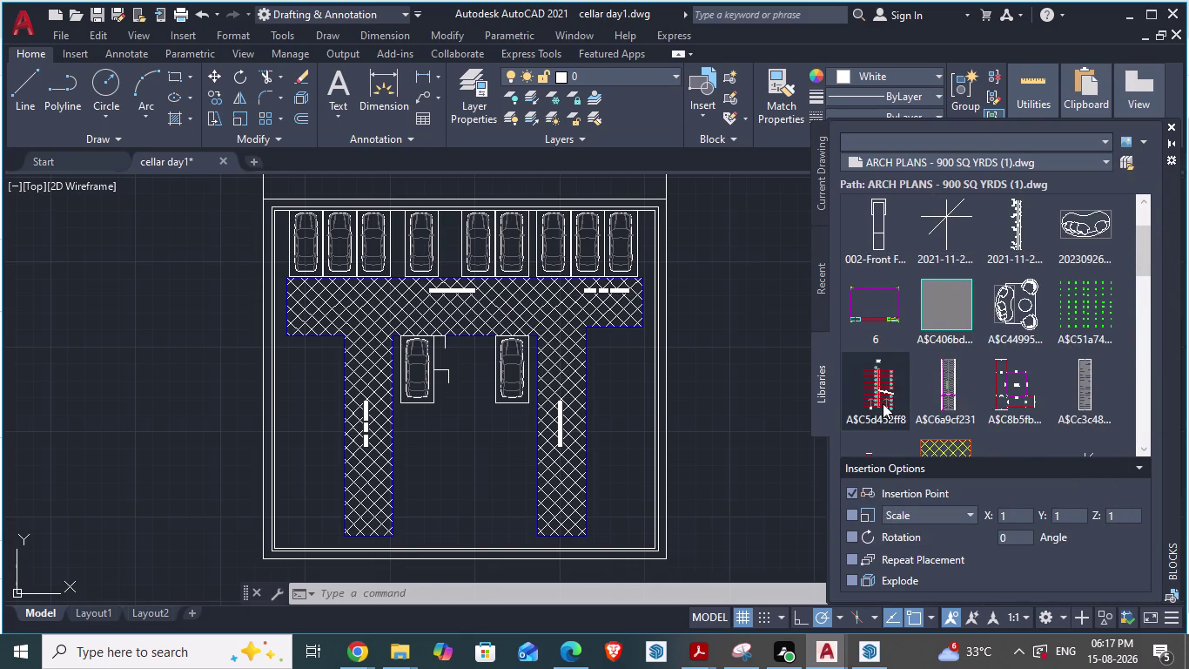
scroll(down, 3)
scroll(down, 3)
scroll(up, 3)
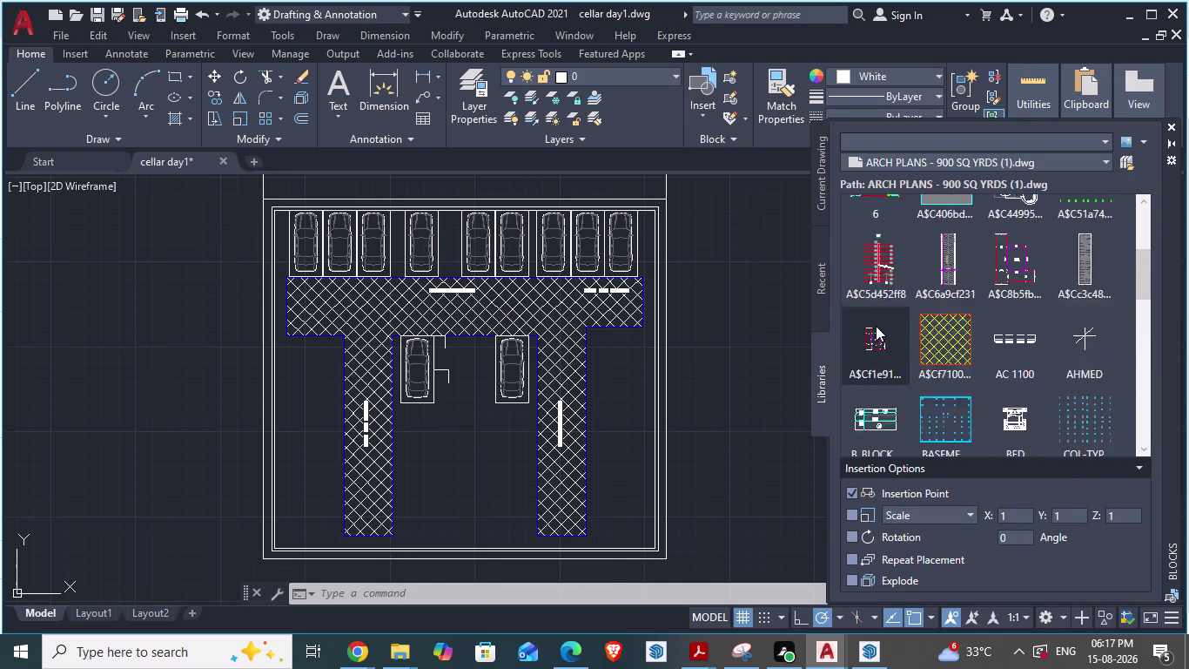
scroll(down, 3)
click(927, 344)
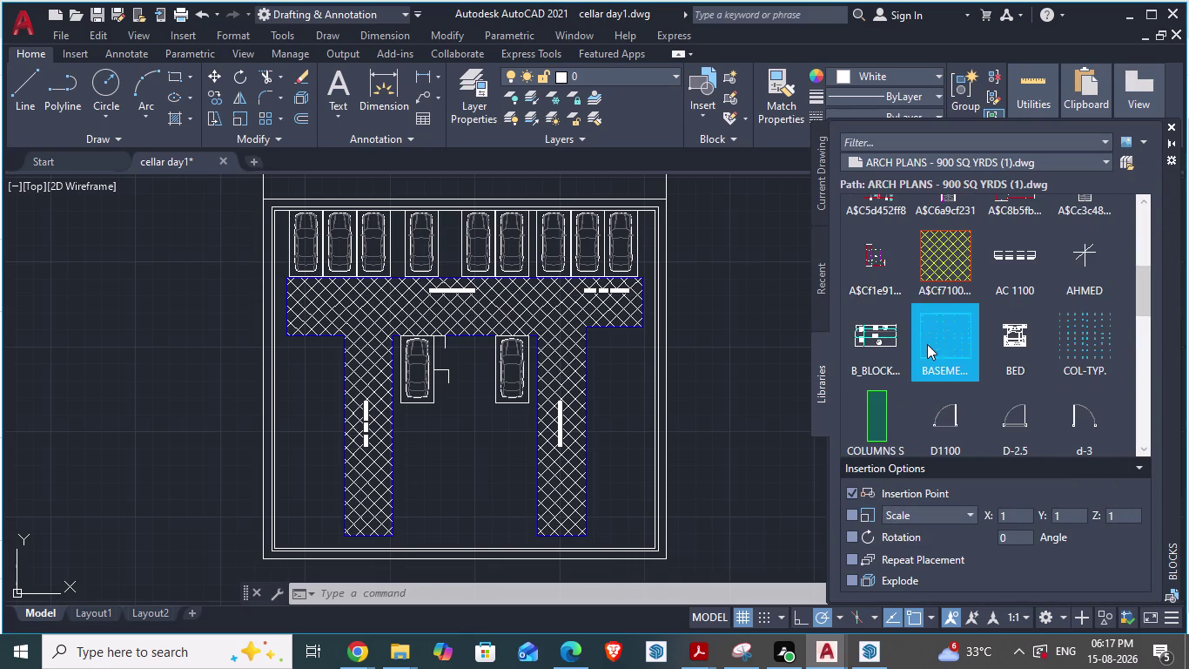
click(124, 312)
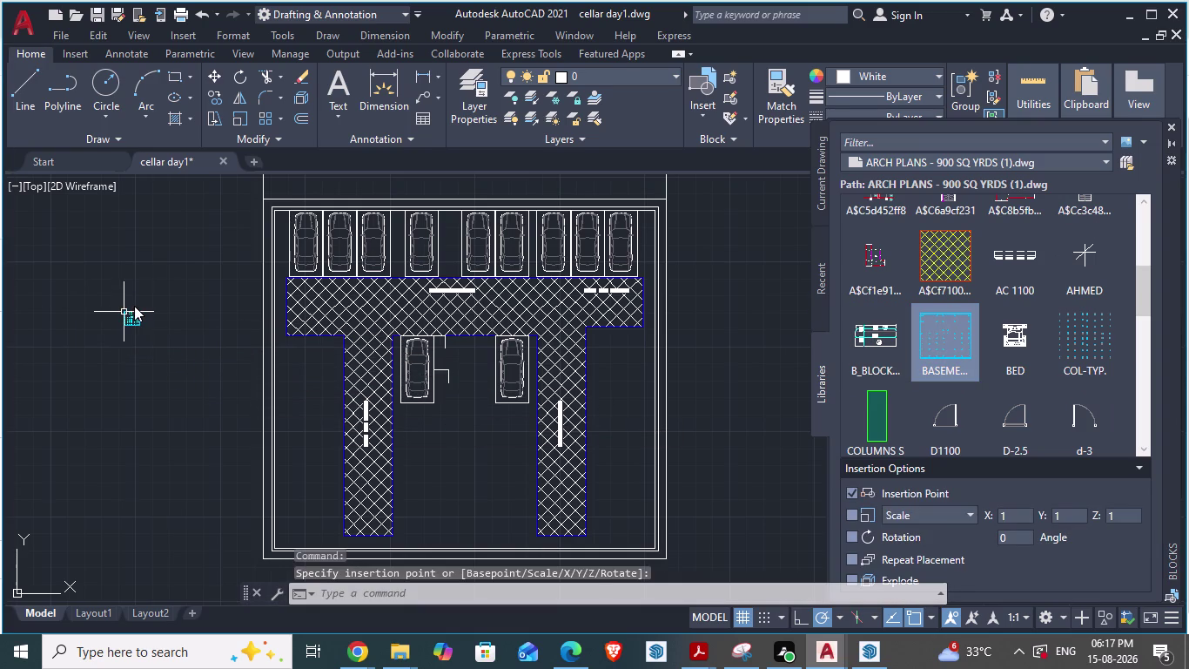
Place the BASEMENT block left of the cellar plan, select it, and type M to move it.
scroll(up, 3)
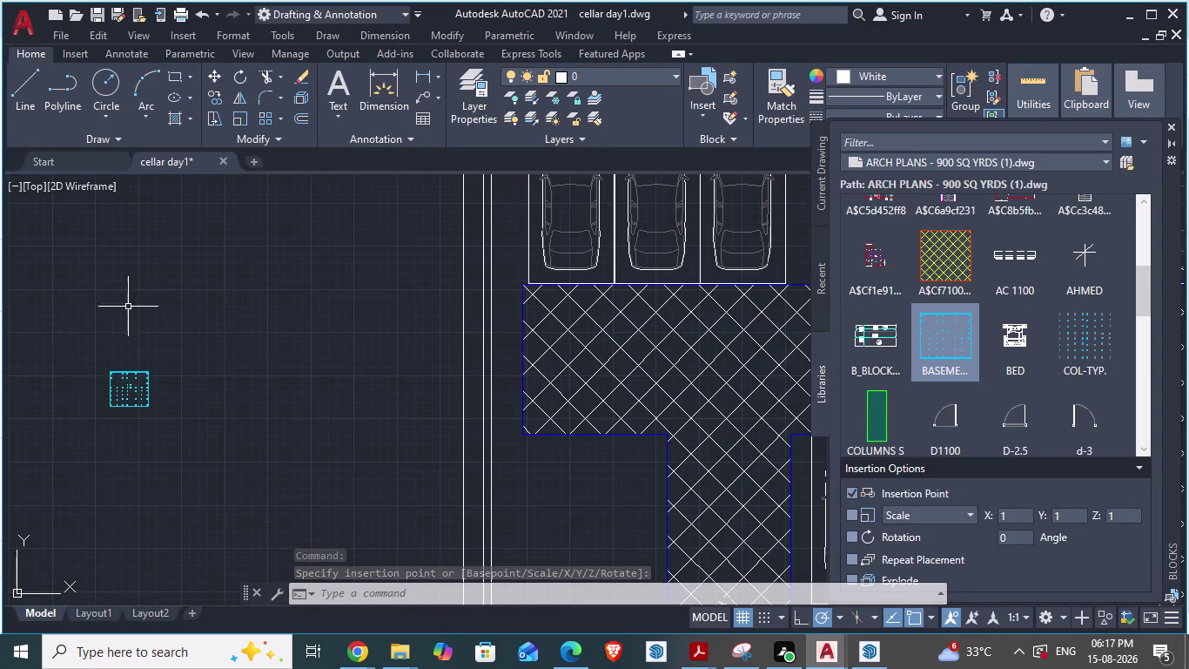
scroll(up, 3)
scroll(up, 3)
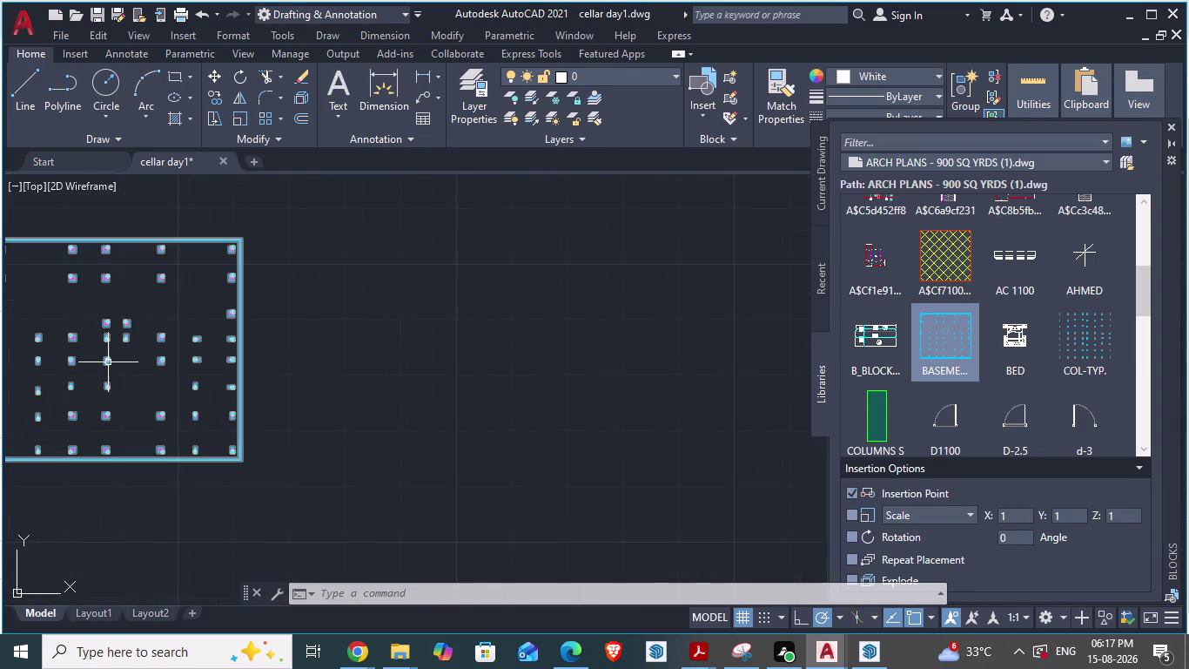
scroll(down, 3)
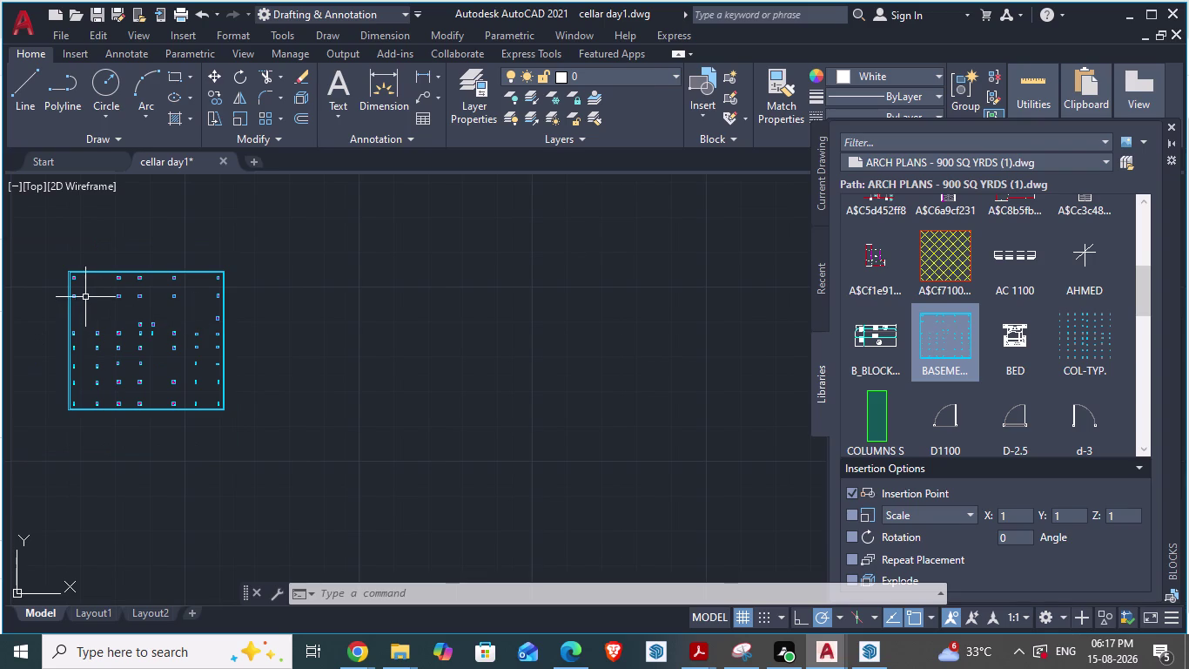
key(alt+Tab)
key(alt+Tab)
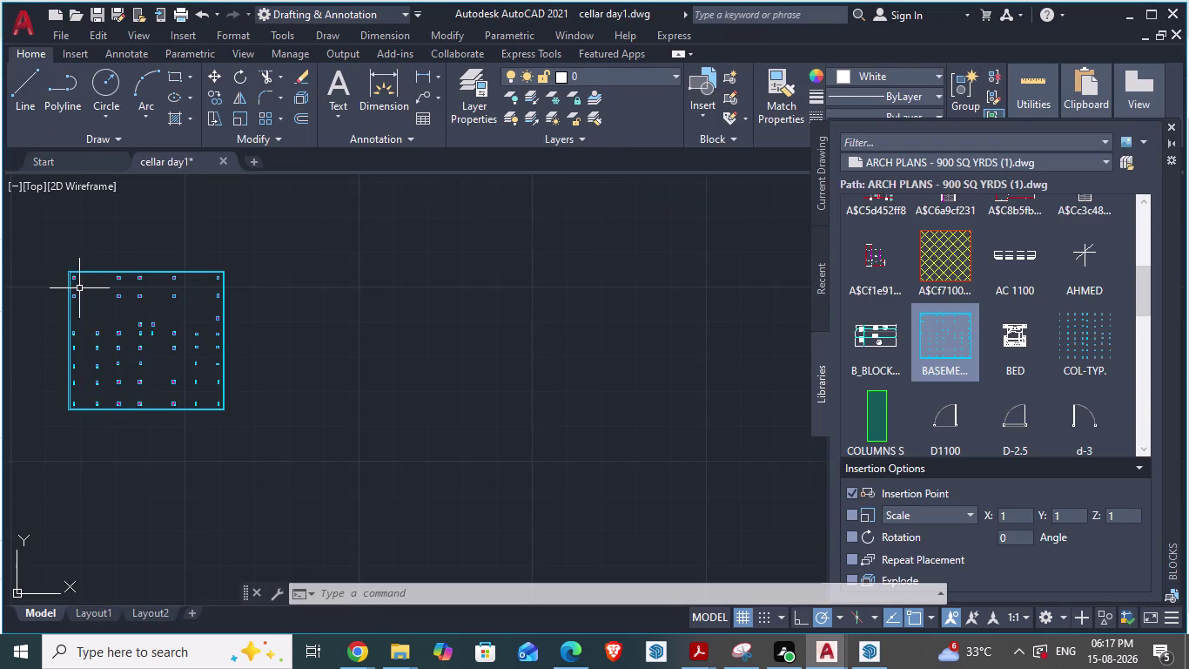
click(68, 272)
key(m)
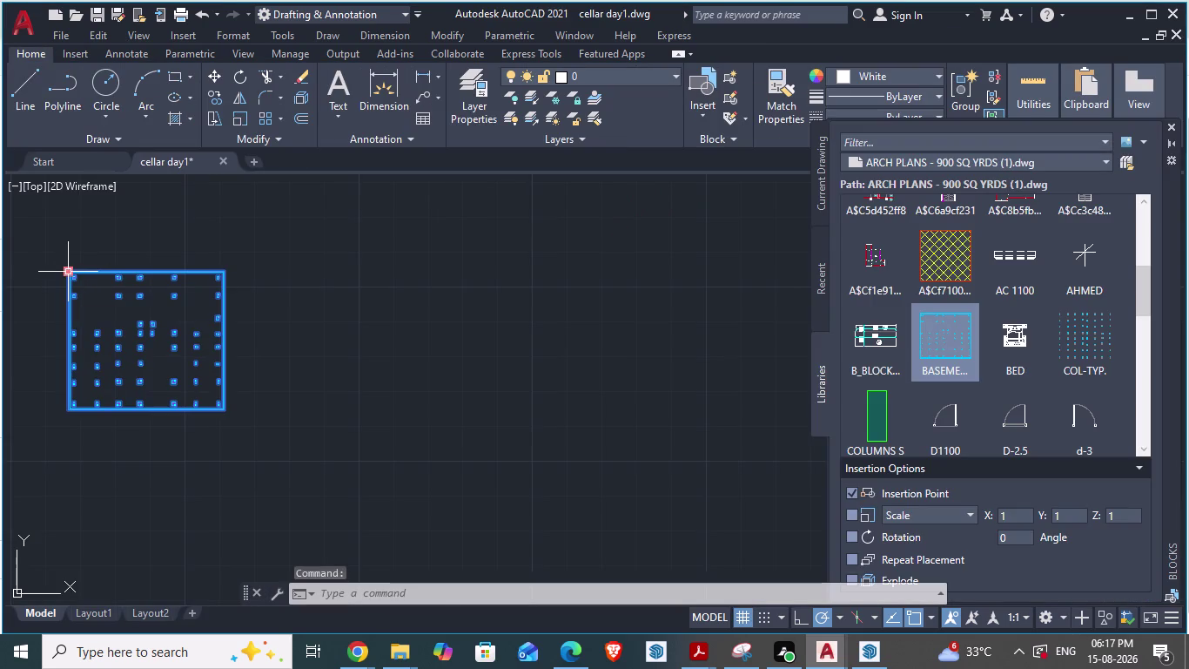
scroll(down, 3)
Pick the block's top-left corner as base point and carry it toward the cellar plan.
key(Return)
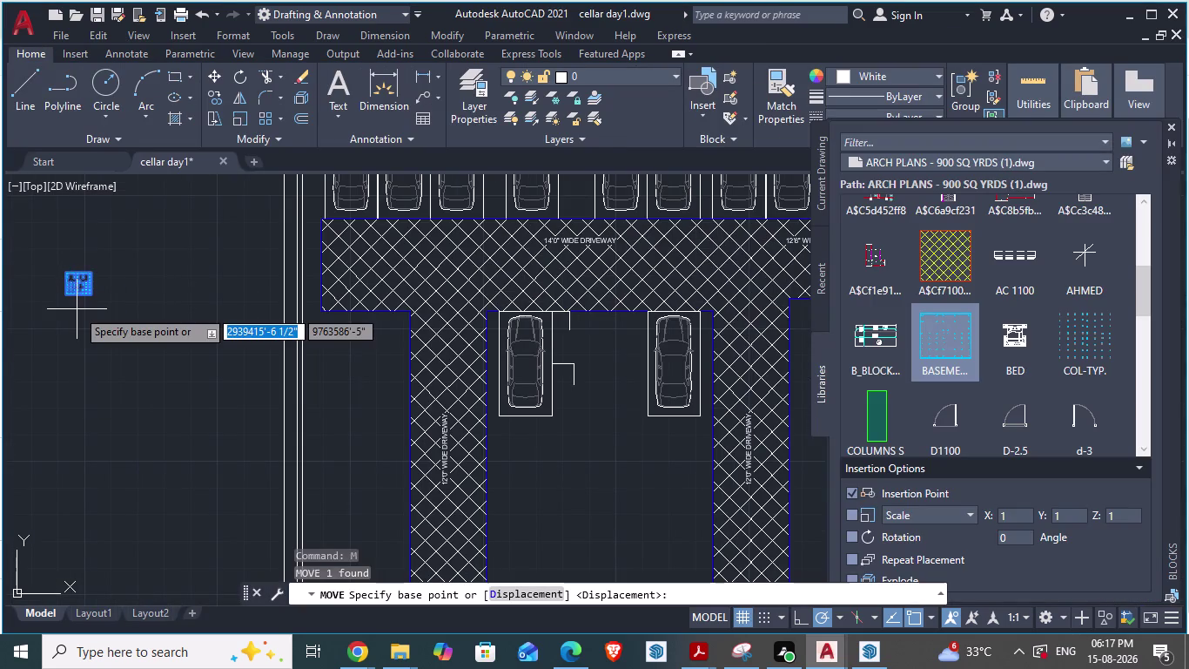
scroll(up, 3)
scroll(down, 3)
scroll(up, 3)
scroll(down, 3)
scroll(down, 3)
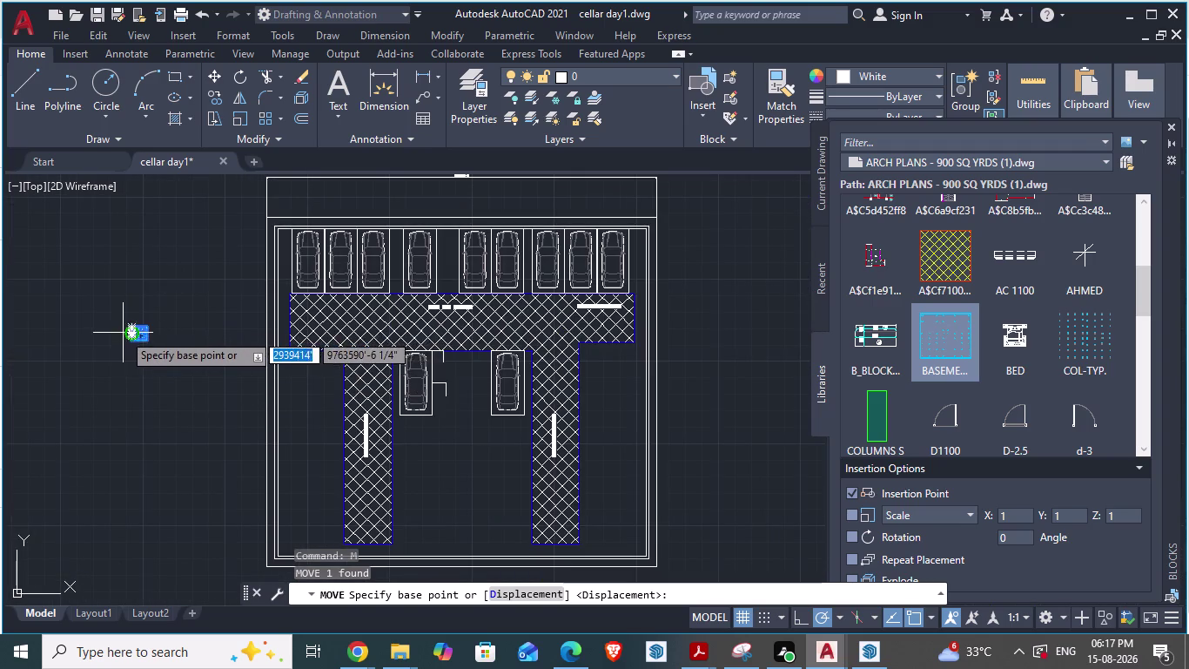
scroll(up, 3)
scroll(up, 3)
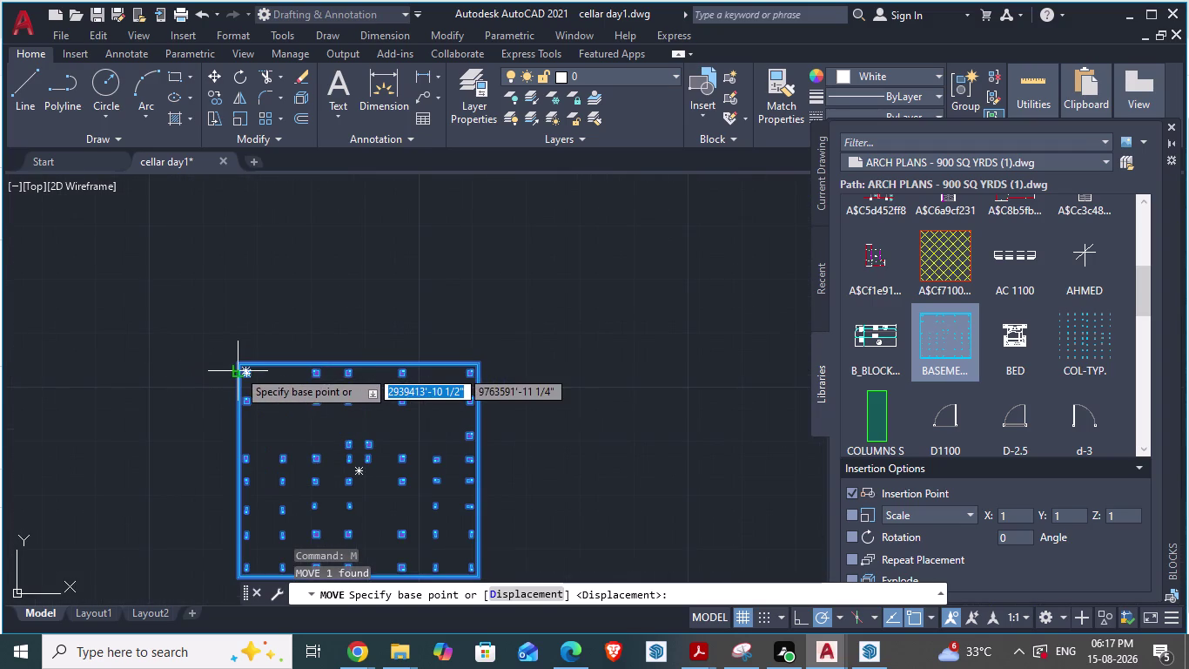
drag(238, 369, 365, 319)
scroll(down, 3)
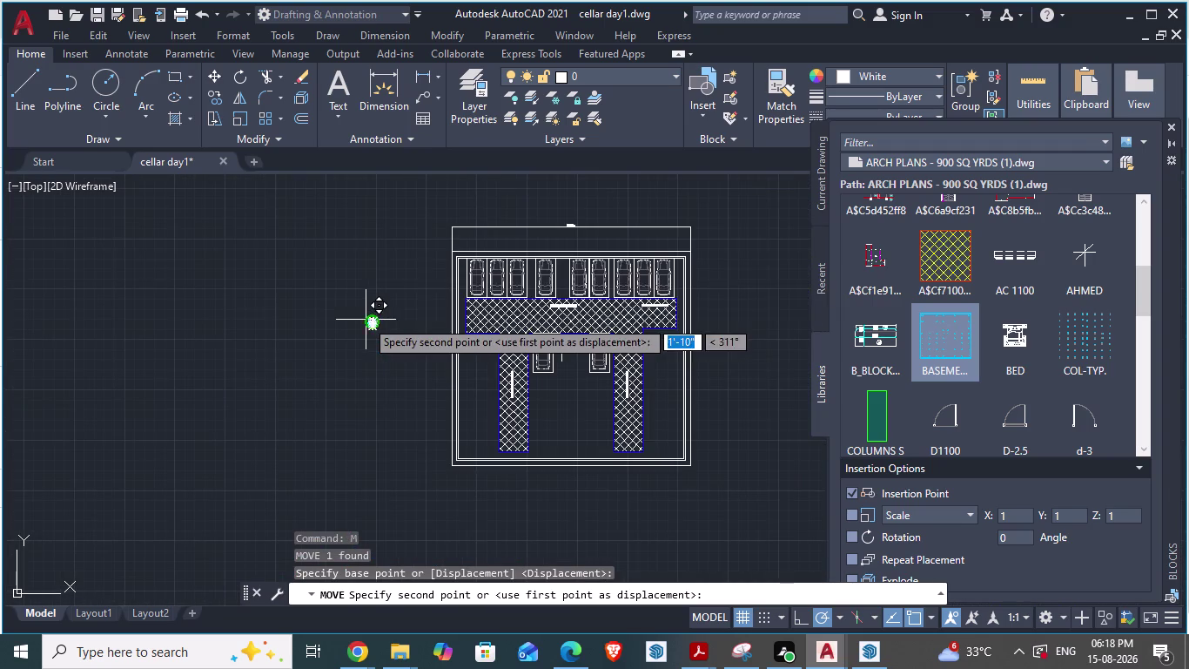
drag(366, 319, 359, 319)
scroll(up, 3)
scroll(down, 3)
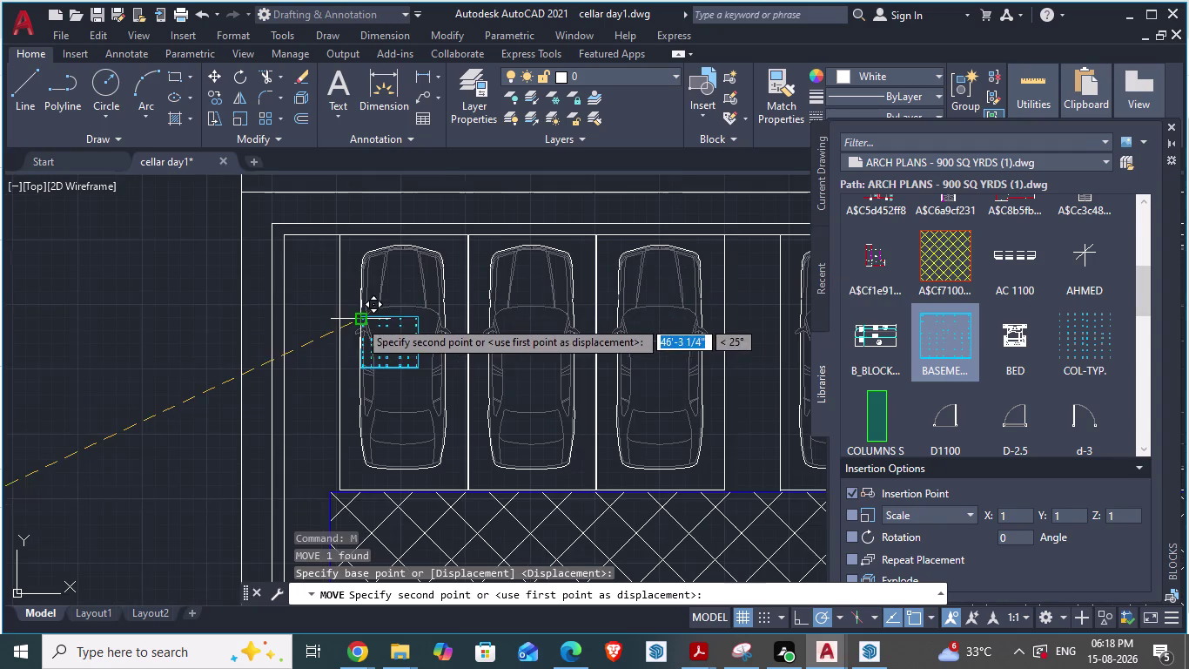
drag(359, 319, 303, 257)
scroll(up, 3)
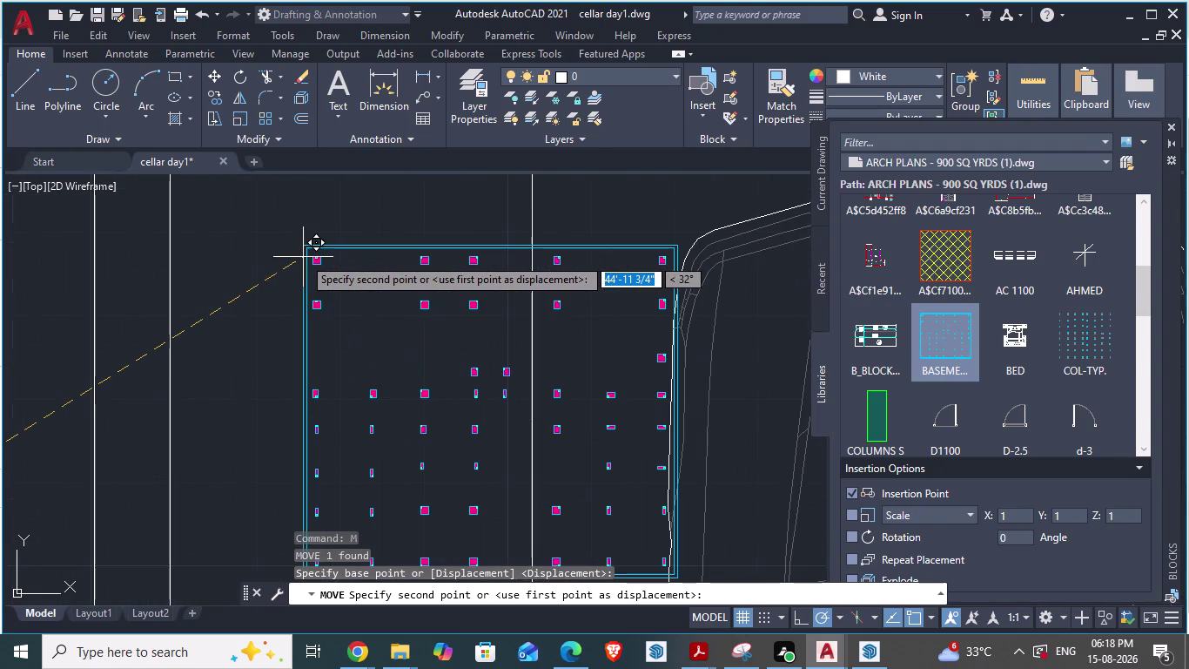
drag(303, 256, 241, 216)
Align the column block with the plan's top-left corner and drop it there.
scroll(down, 3)
scroll(up, 3)
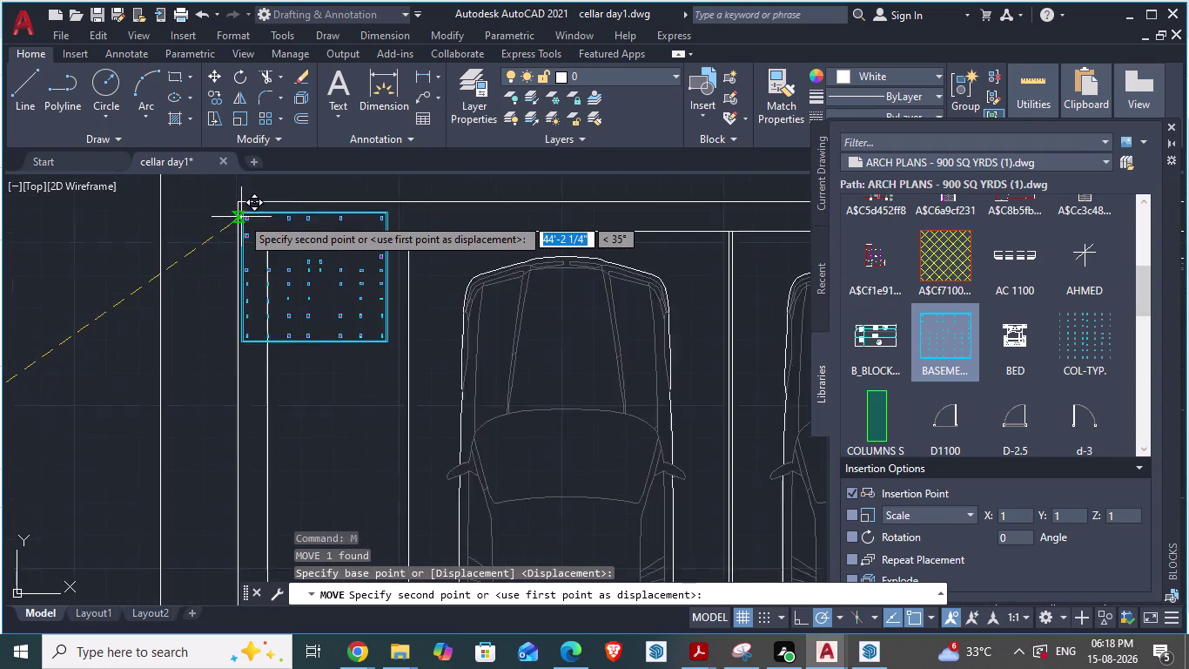
scroll(up, 3)
drag(241, 217, 258, 264)
scroll(down, 3)
scroll(up, 3)
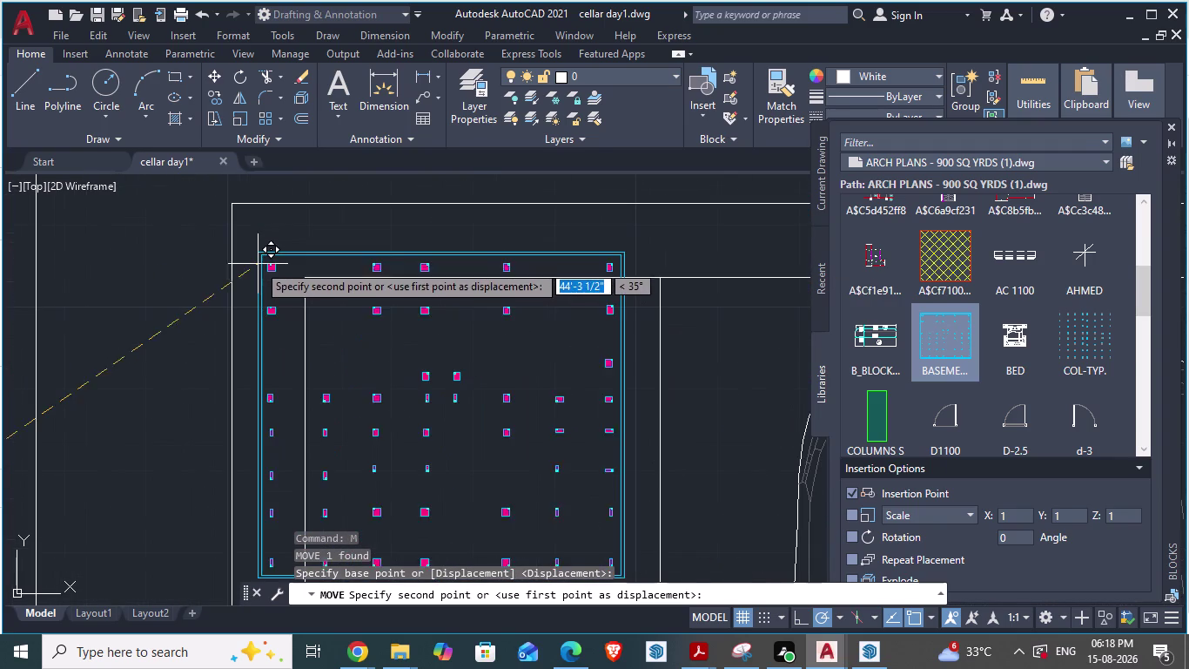
drag(257, 264, 235, 216)
scroll(up, 3)
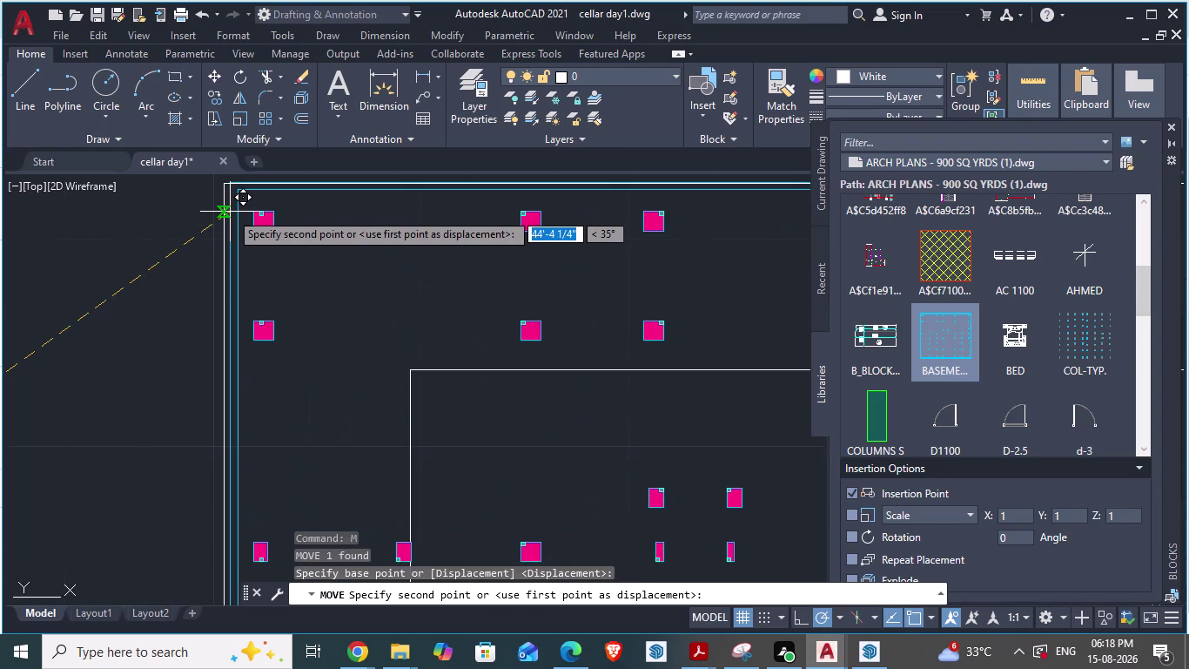
scroll(up, 3)
scroll(down, 3)
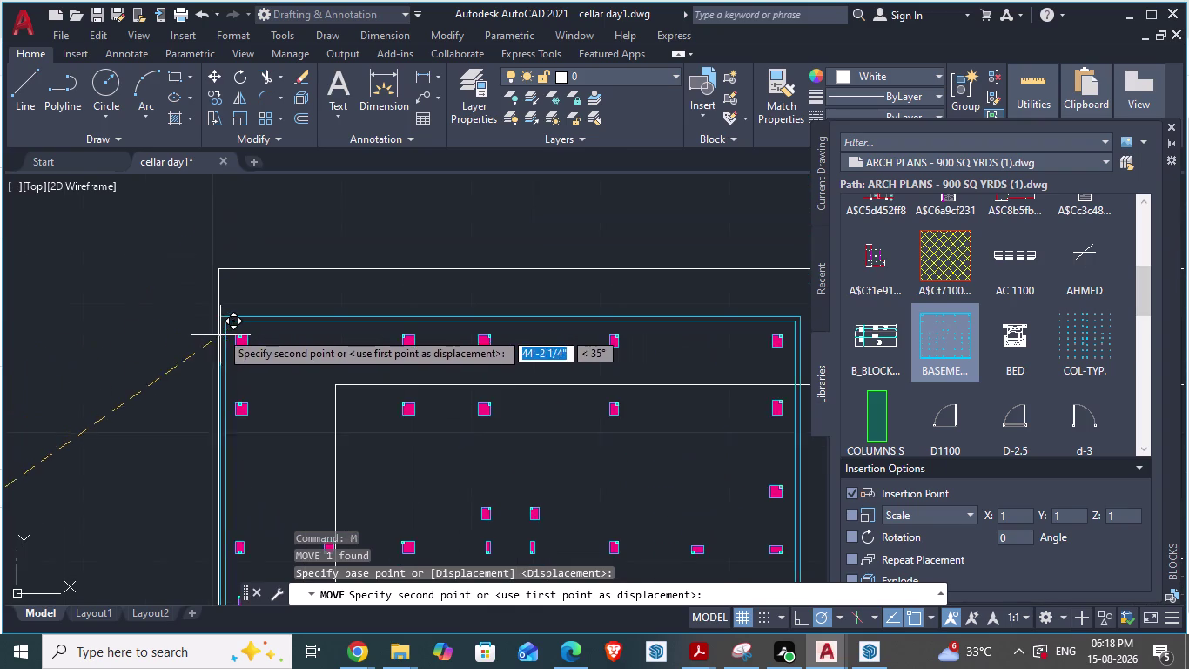
scroll(up, 3)
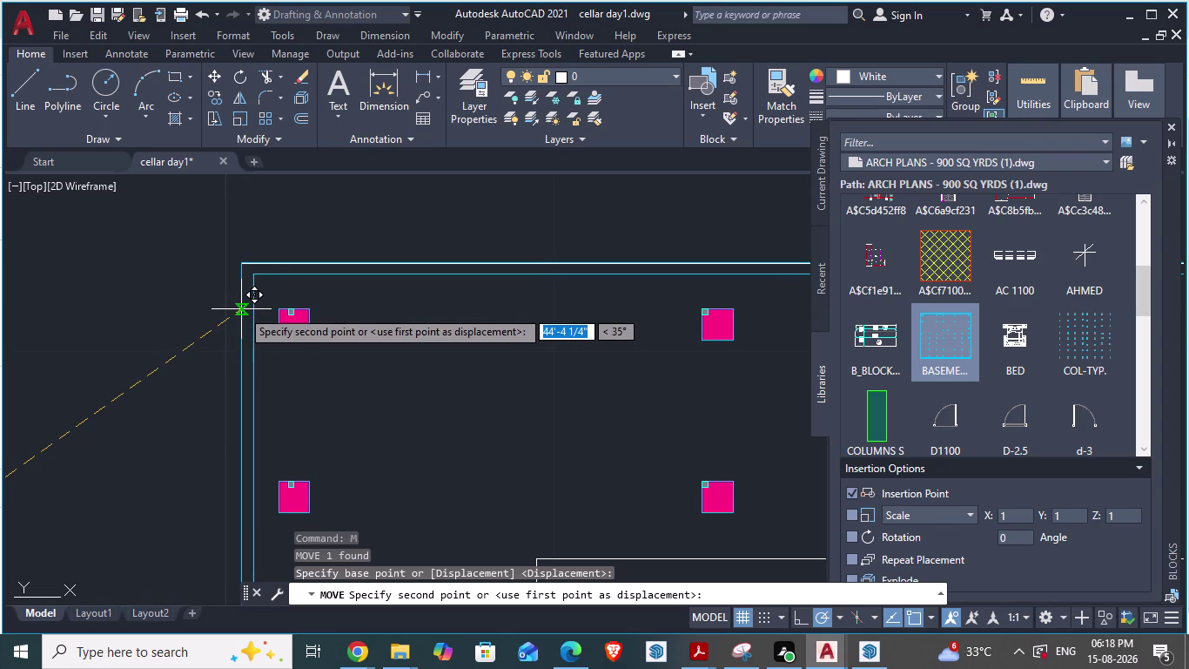
click(241, 308)
scroll(up, 3)
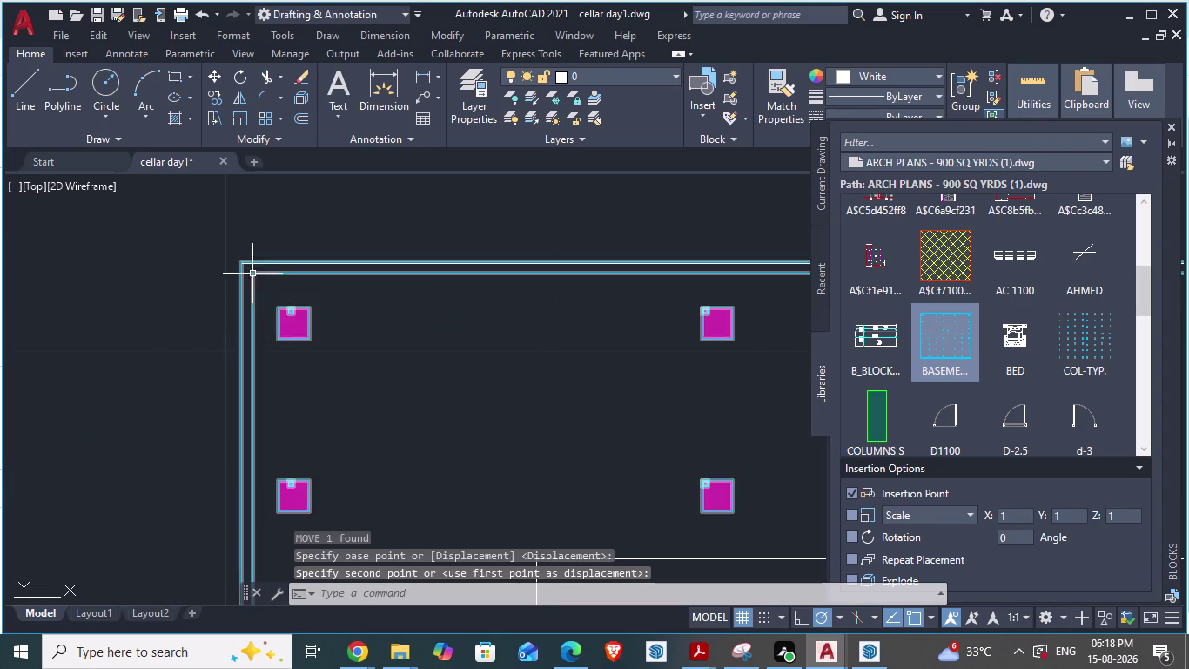
scroll(up, 3)
click(253, 276)
Move the column block again, snapping its top-left corner onto the plan's corner.
key(m)
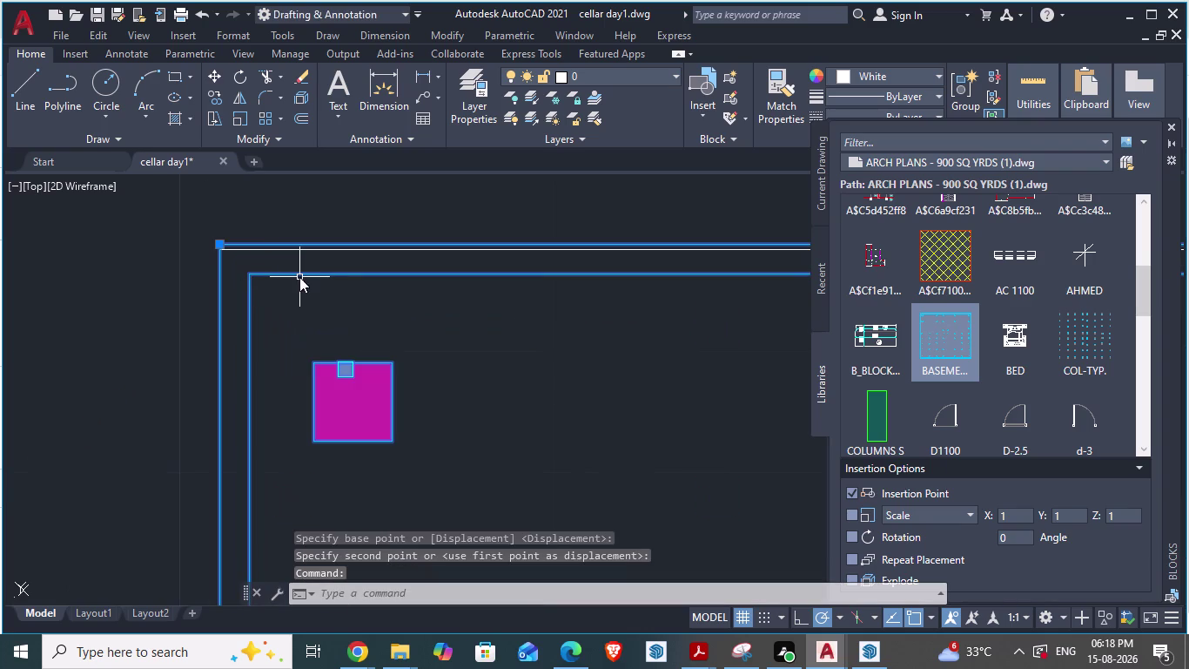
scroll(up, 3)
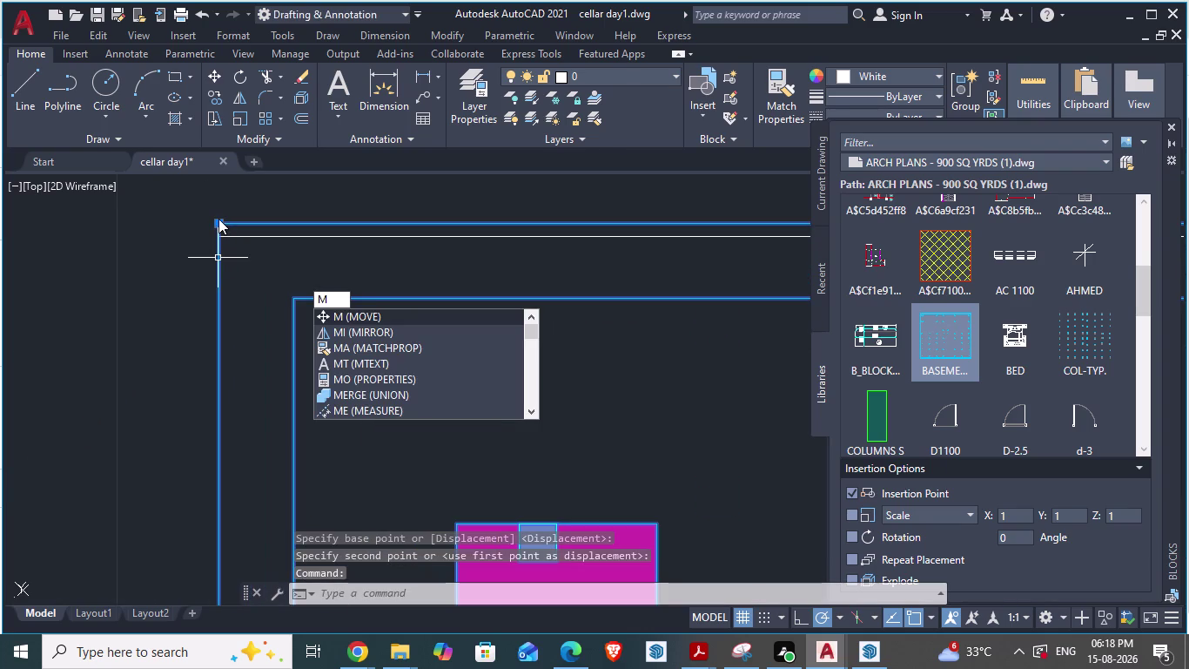
key(Return)
scroll(up, 3)
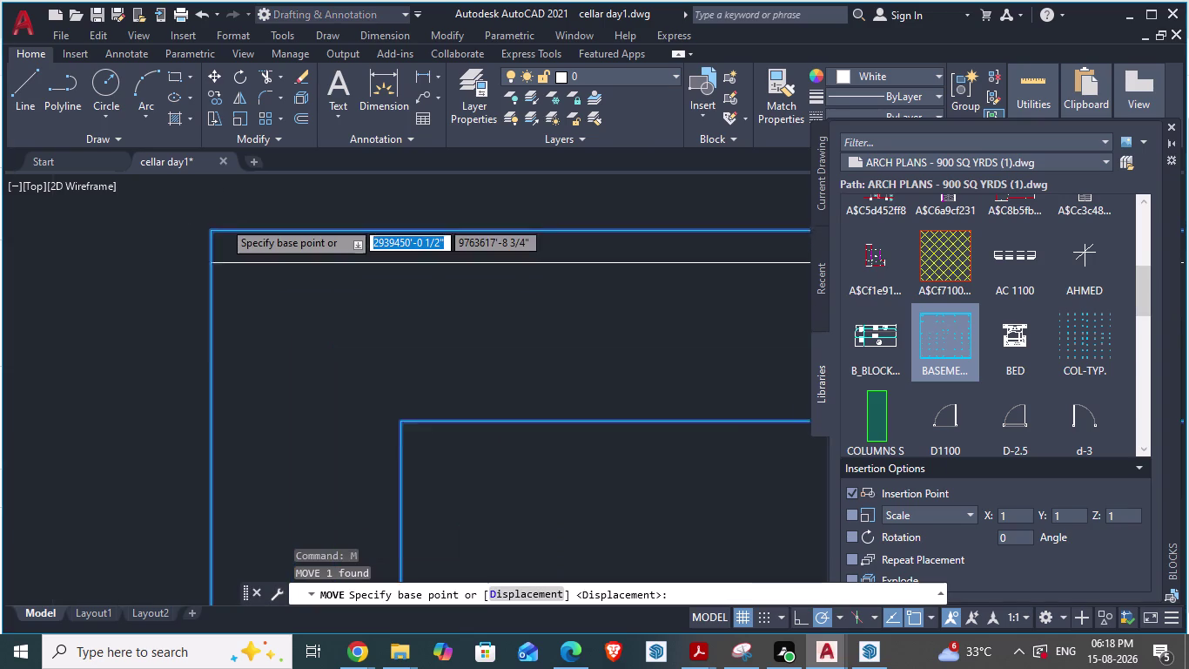
scroll(up, 3)
drag(186, 249, 190, 321)
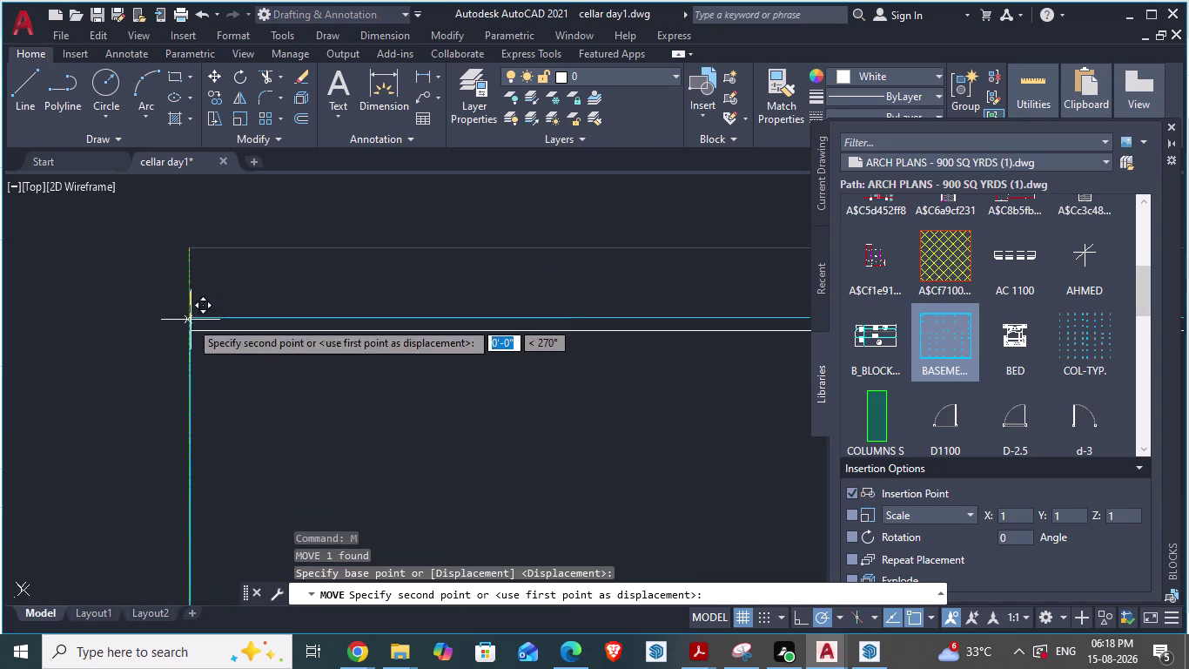
drag(190, 320, 188, 354)
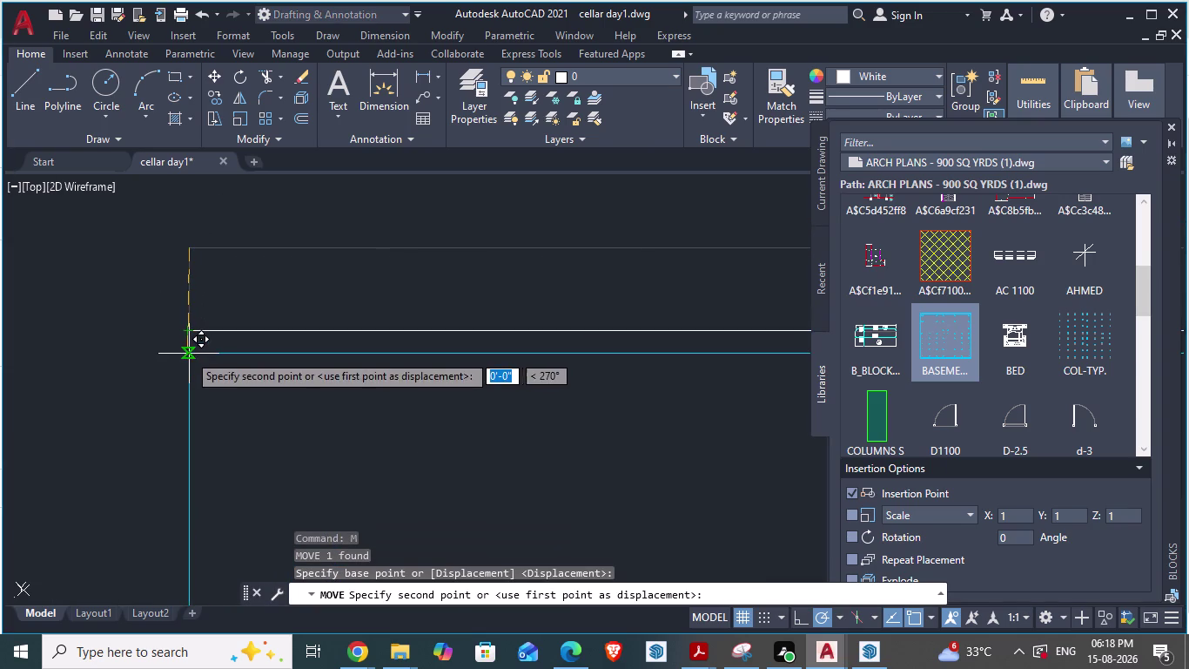
drag(188, 353, 191, 338)
click(190, 338)
Zoom out and reselect the basement column layout block.
scroll(down, 3)
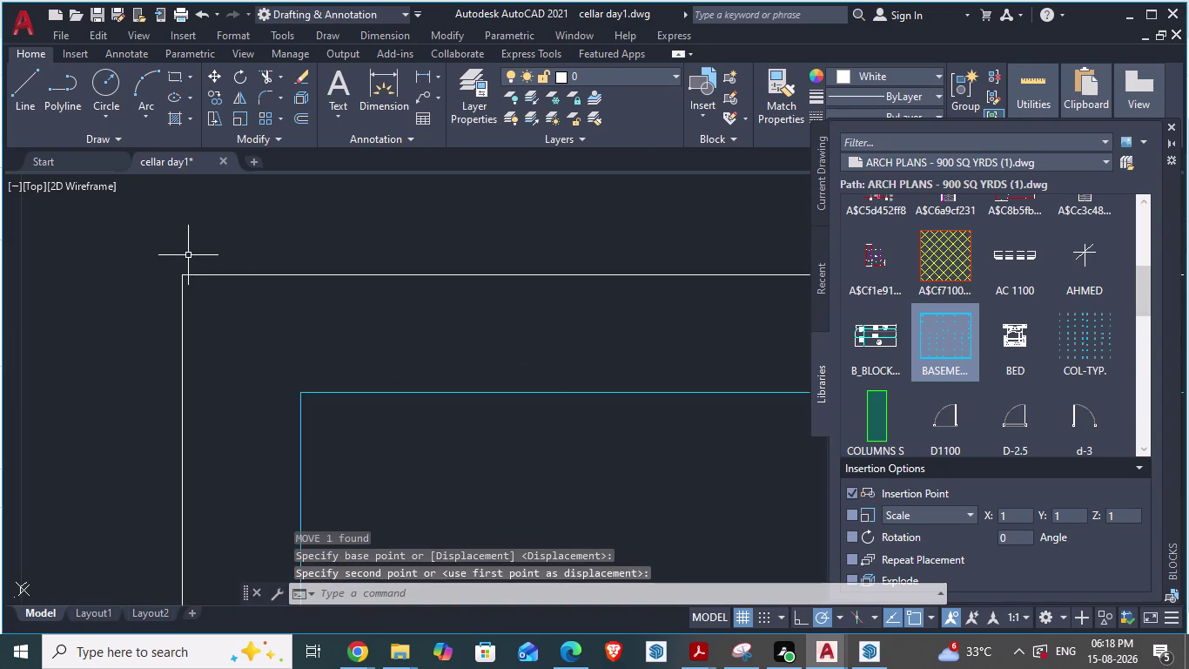
scroll(down, 3)
scroll(down, 3)
scroll(down, 3)
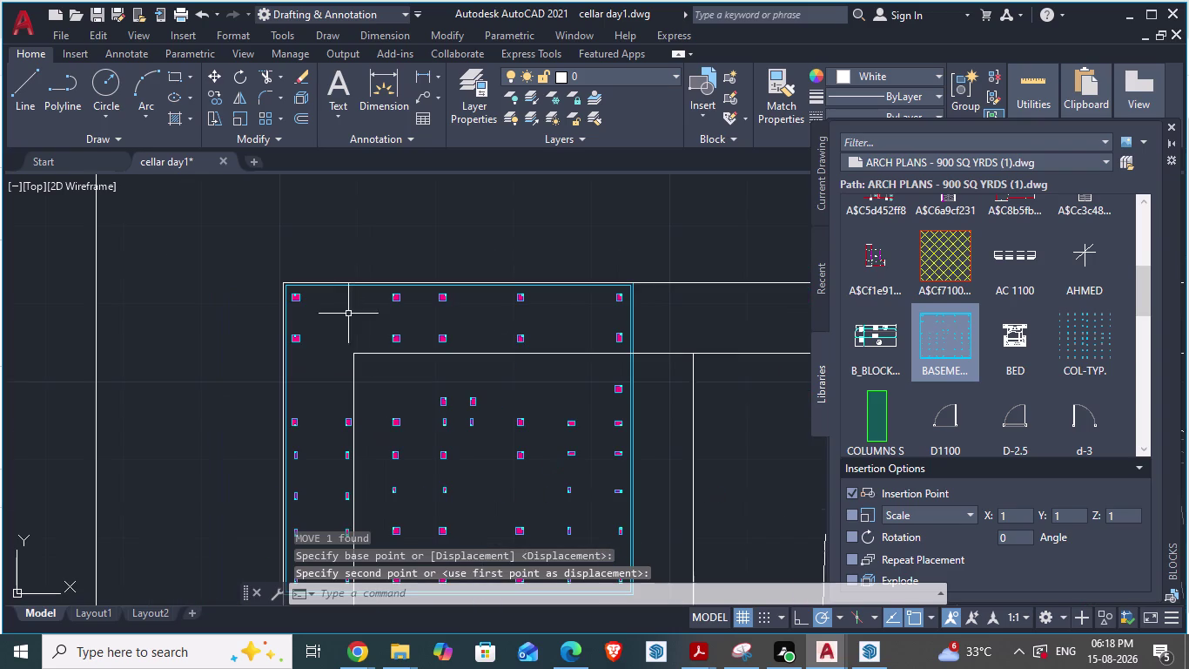
scroll(down, 3)
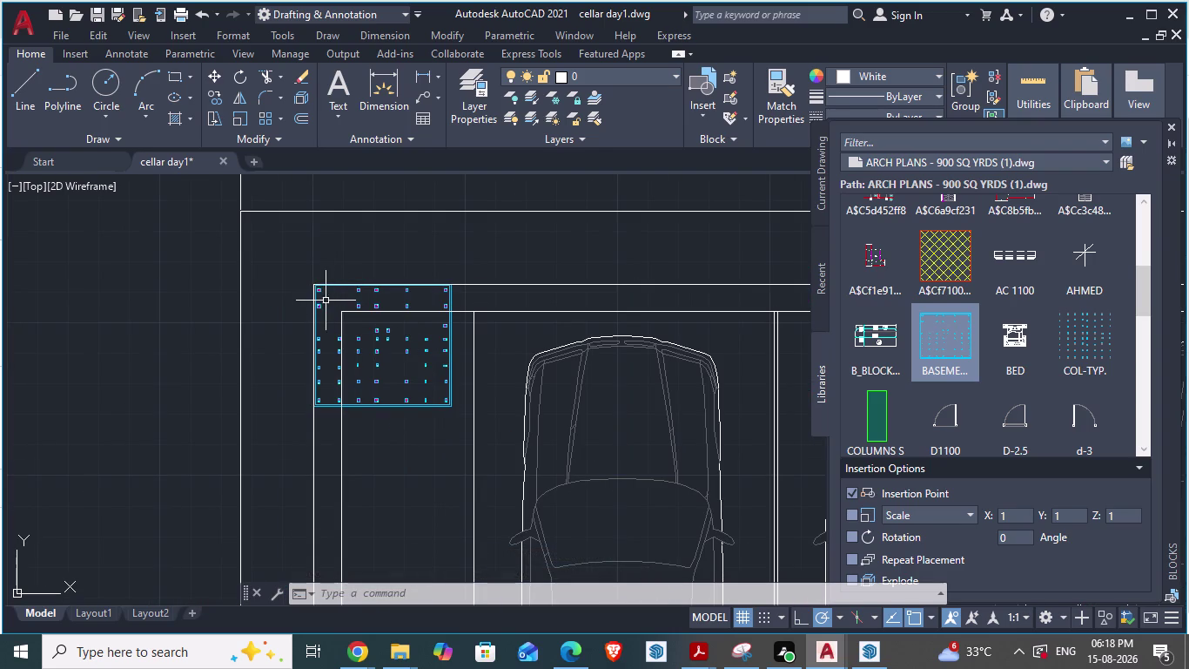
click(375, 307)
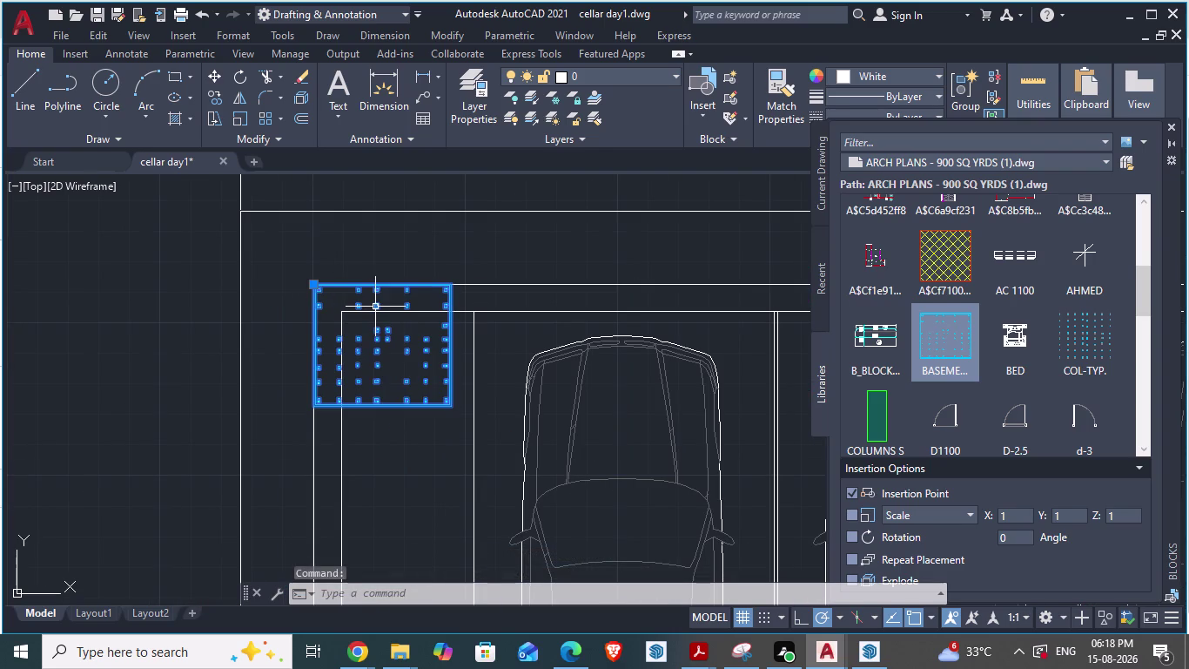
Start SCALE on the column layout block, then cancel the attempt.
text(sca)
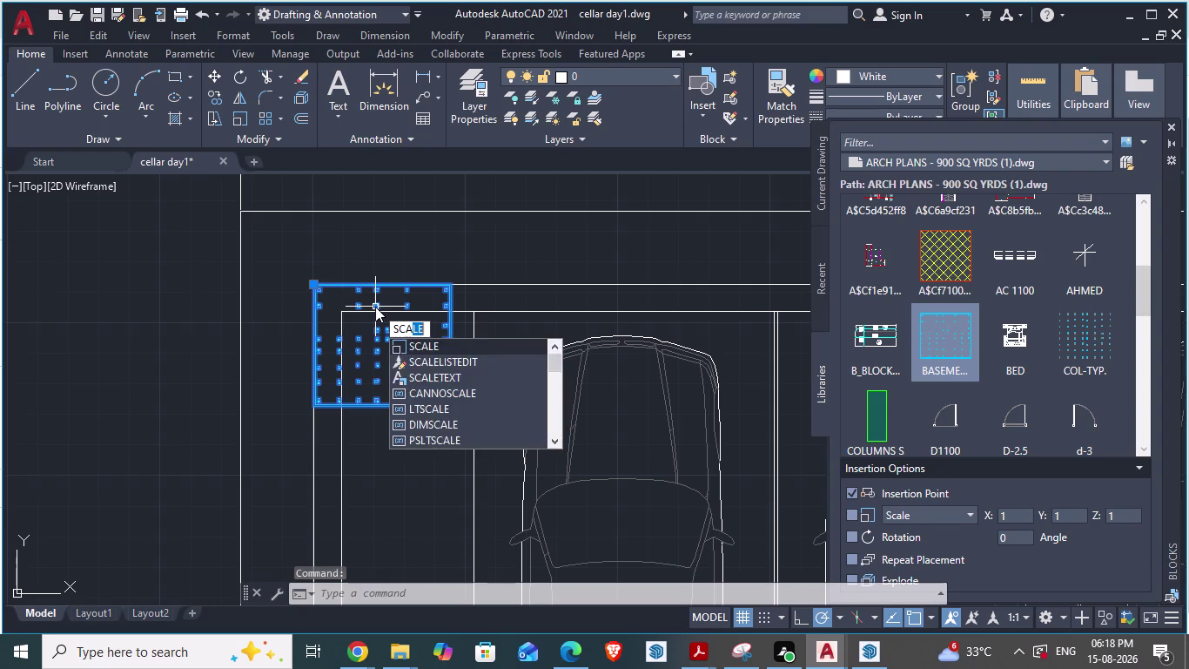
key(Return)
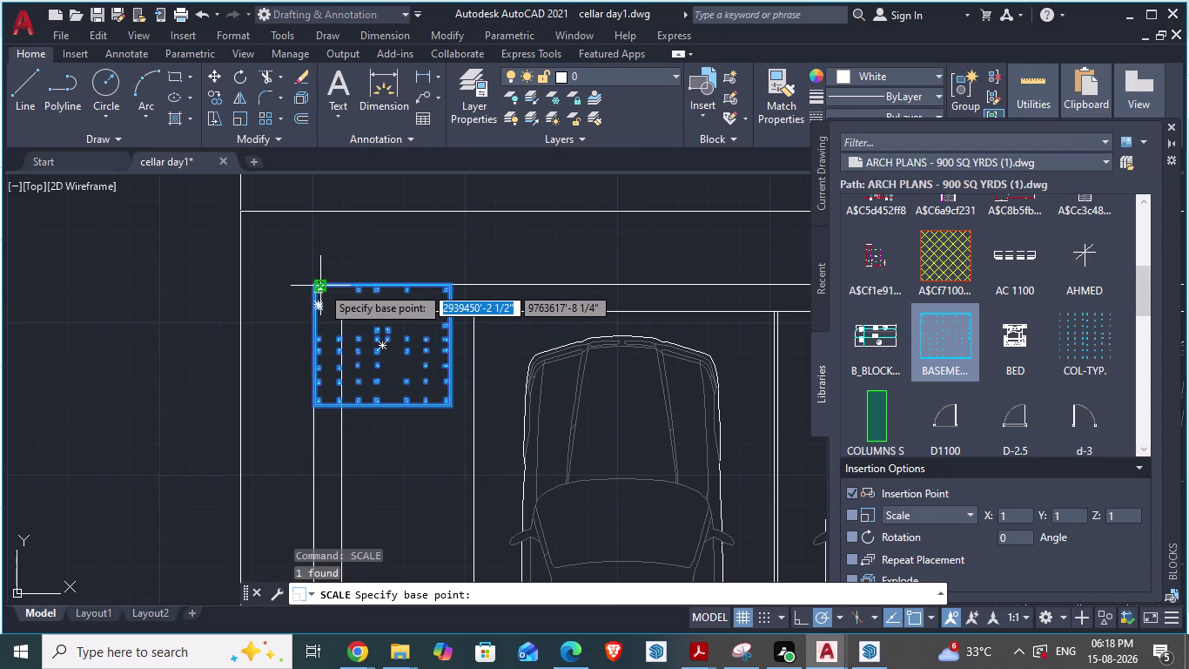
drag(322, 286, 513, 436)
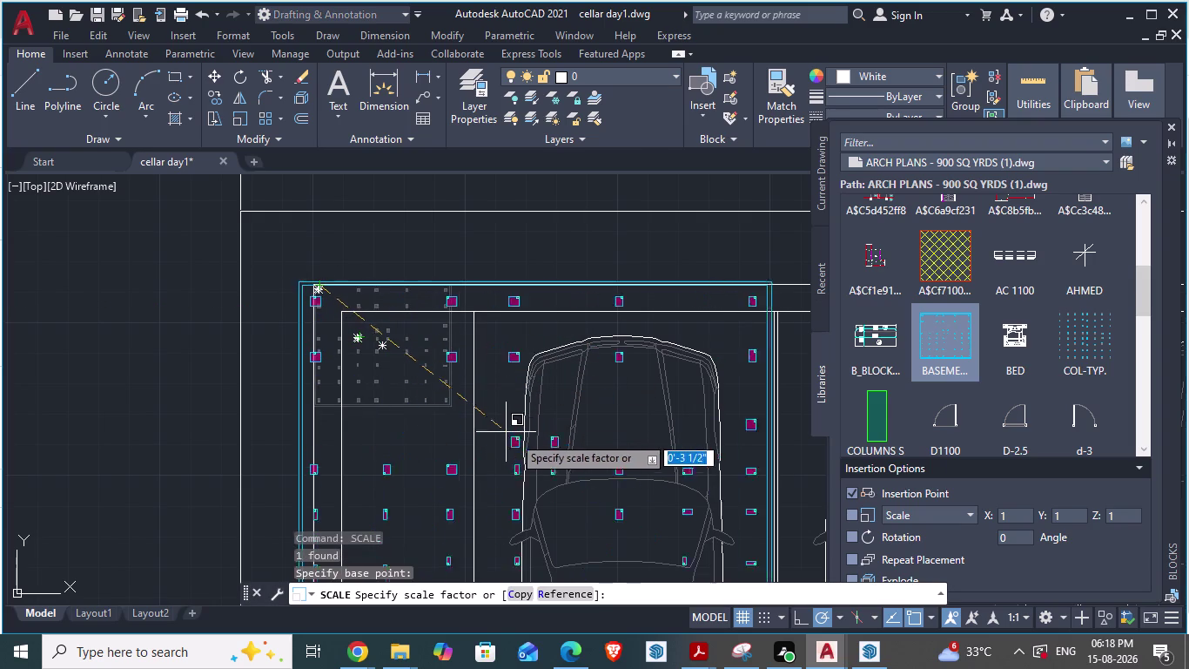
drag(513, 436, 517, 438)
key(Escape)
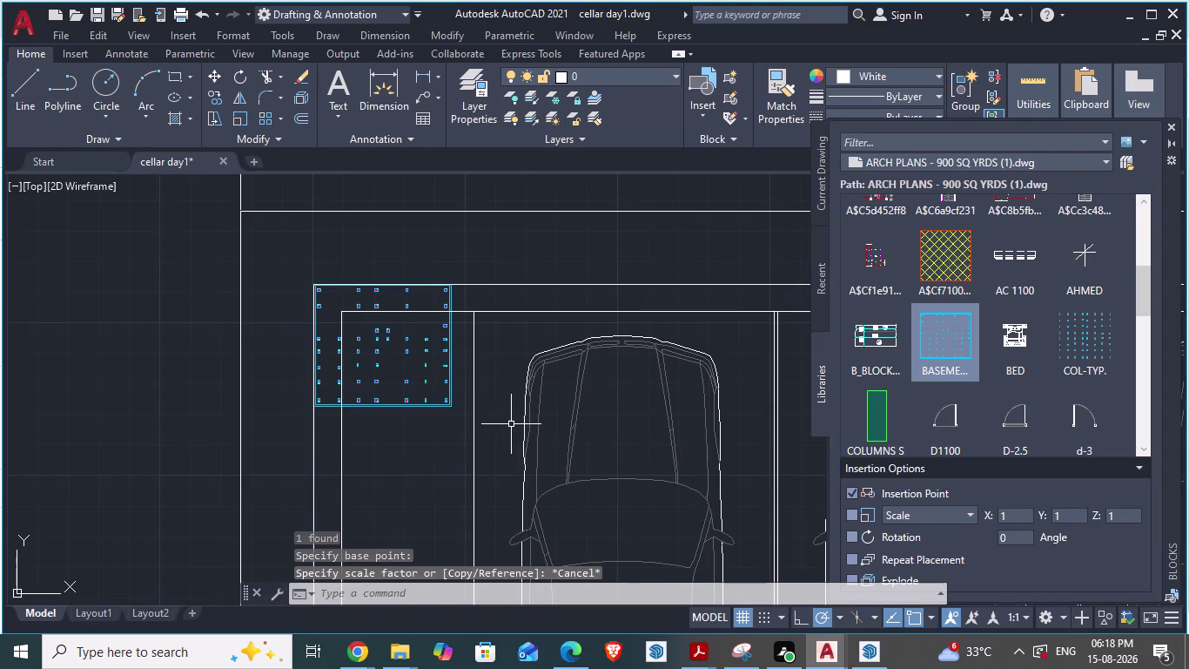
Reselect the column block and rerun SCALE with the shared top-left corner as base.
scroll(up, 3)
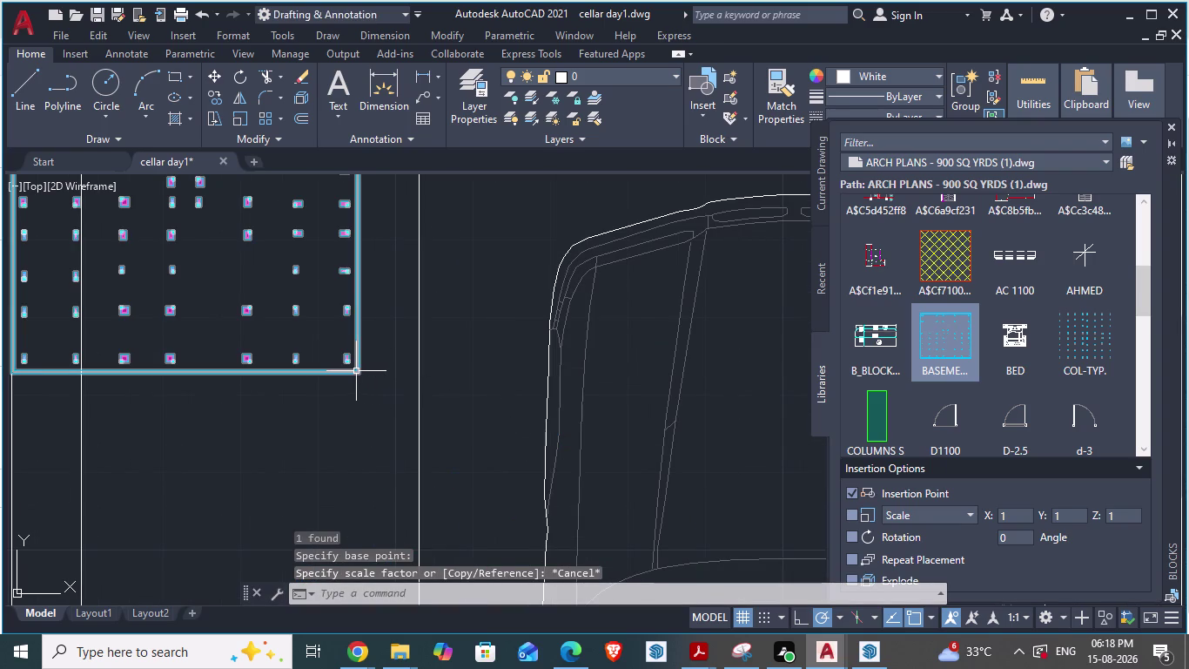
click(356, 371)
scroll(down, 3)
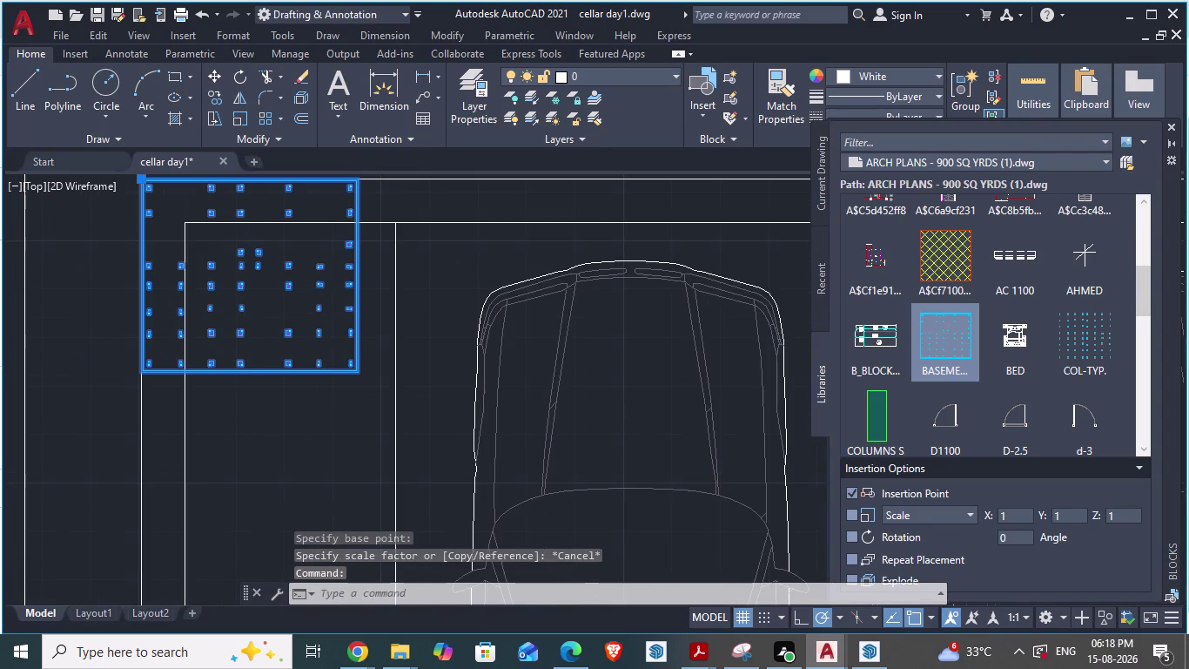
text(sc)
key(a)
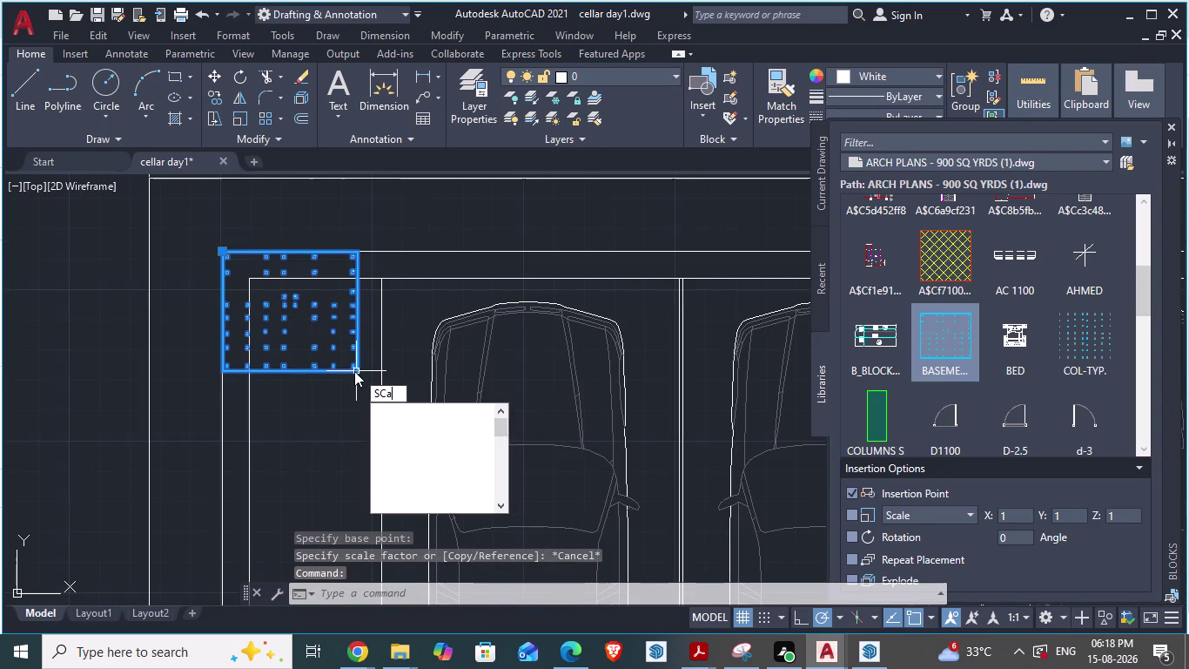
text(le)
key(Return)
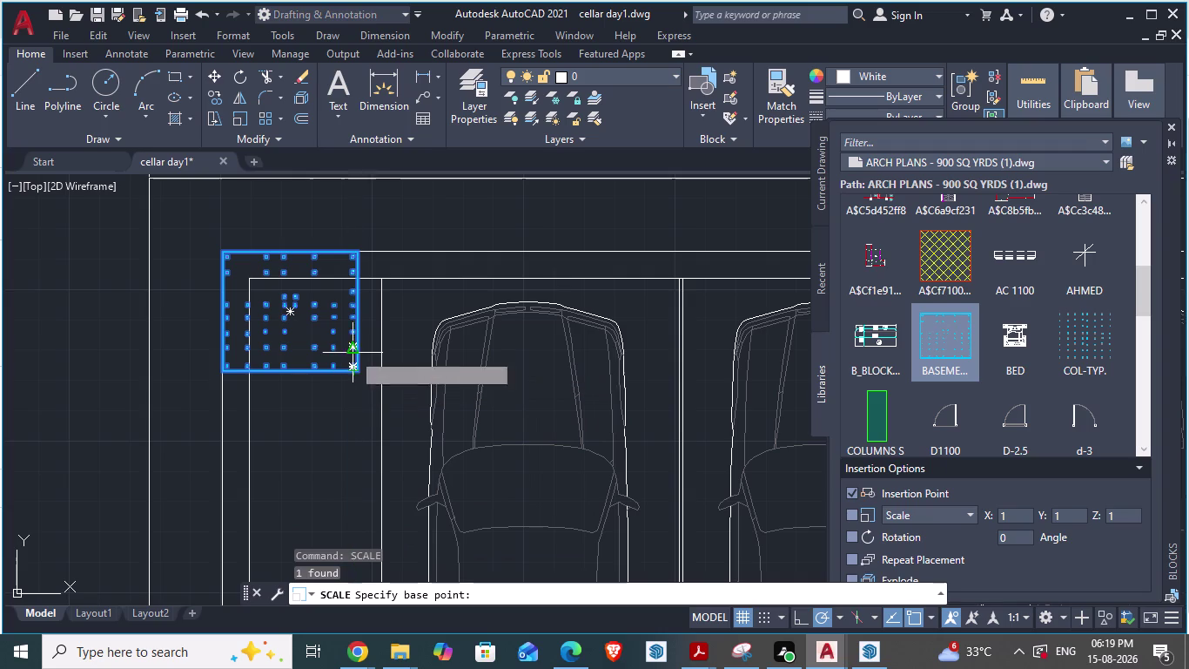
scroll(up, 3)
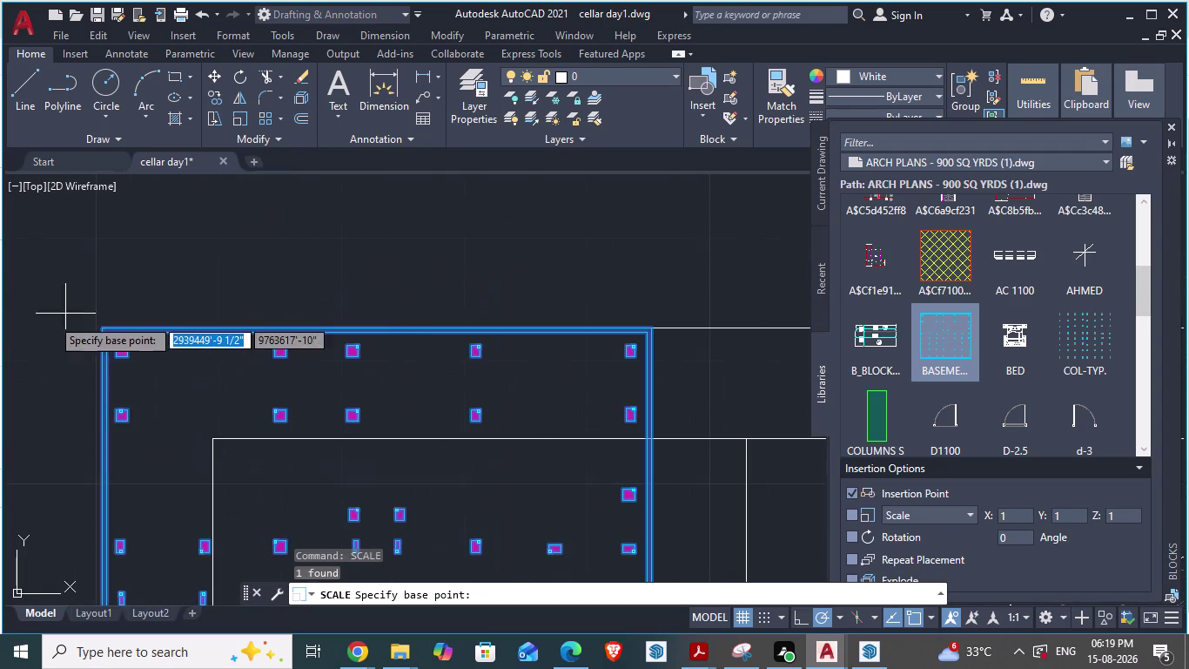
scroll(up, 3)
click(248, 343)
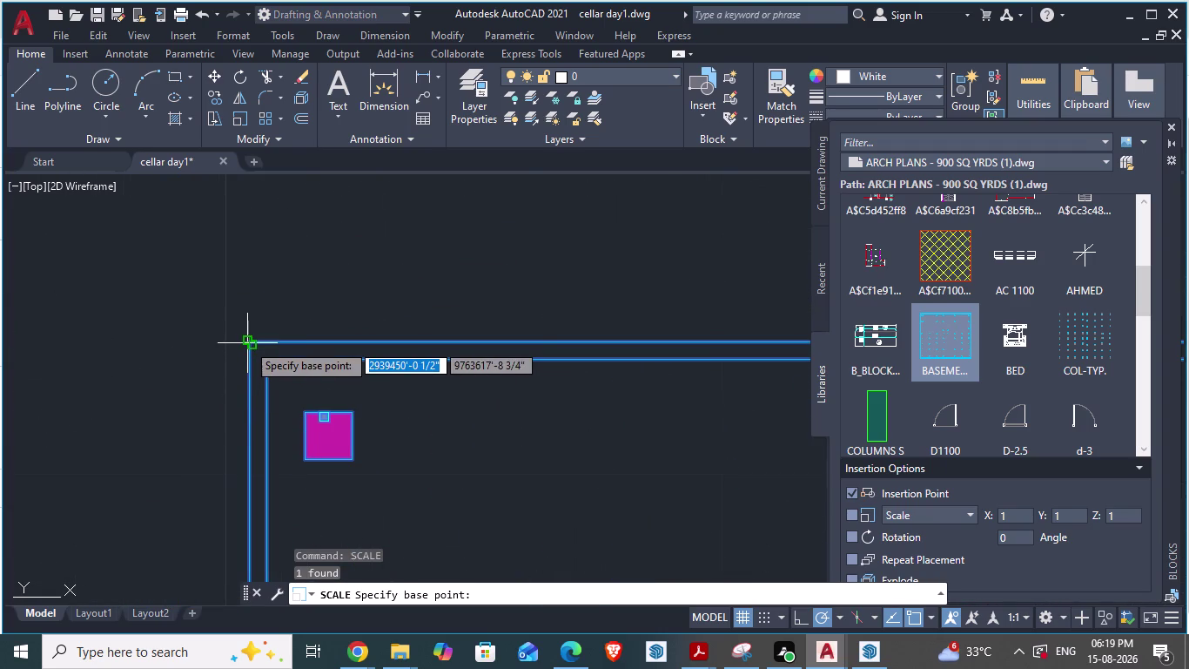
Set the scale factor at the plan's far corner and inspect the enlarged block.
scroll(down, 3)
scroll(down, 3)
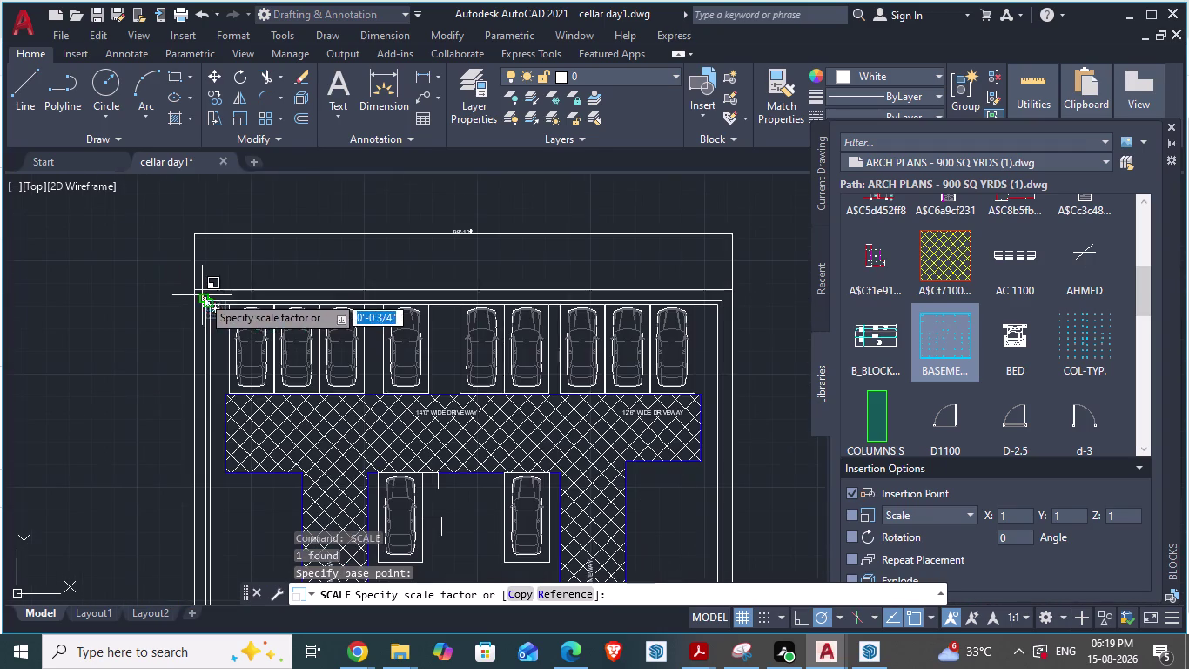
scroll(down, 3)
scroll(up, 3)
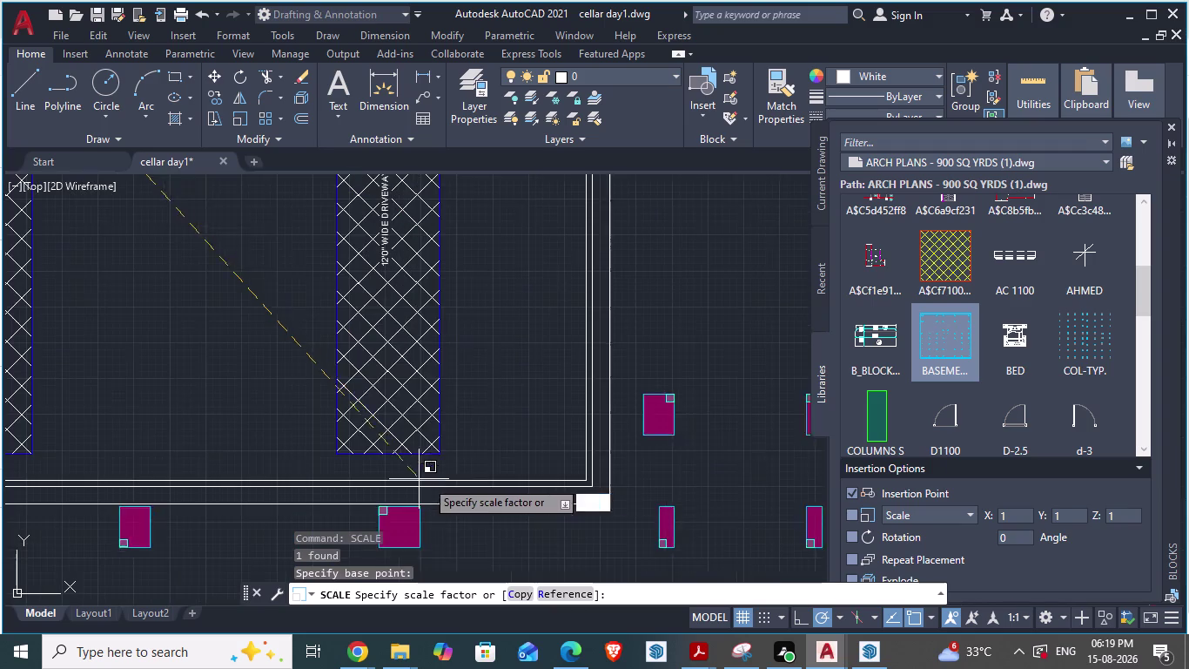
scroll(up, 3)
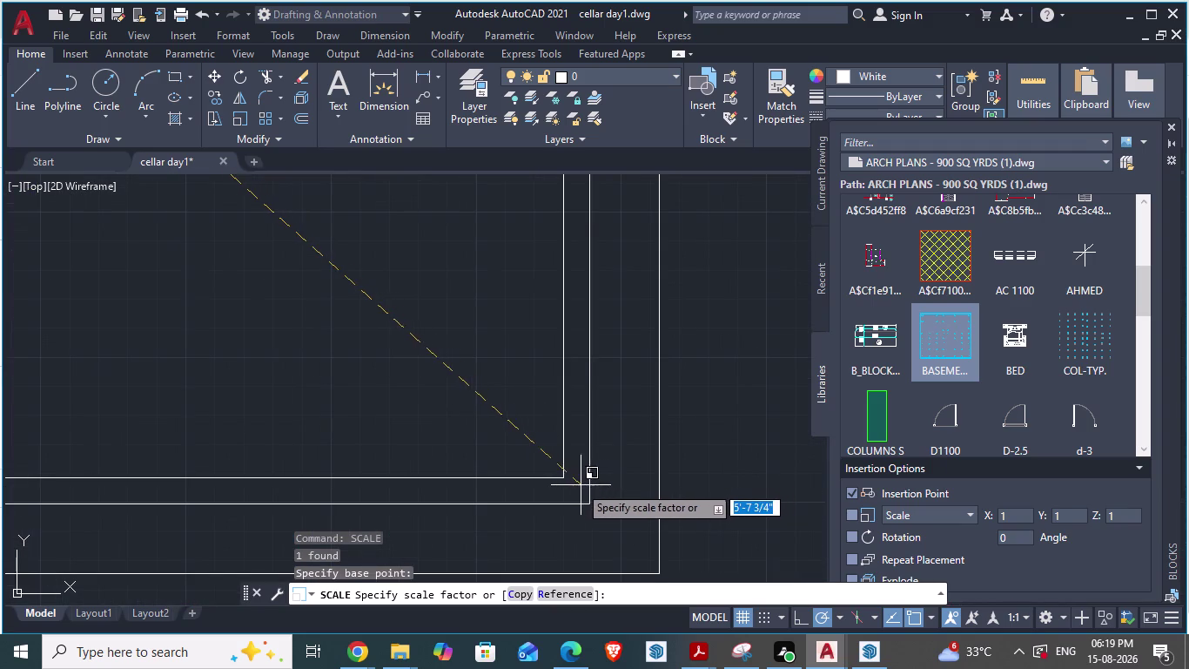
click(566, 481)
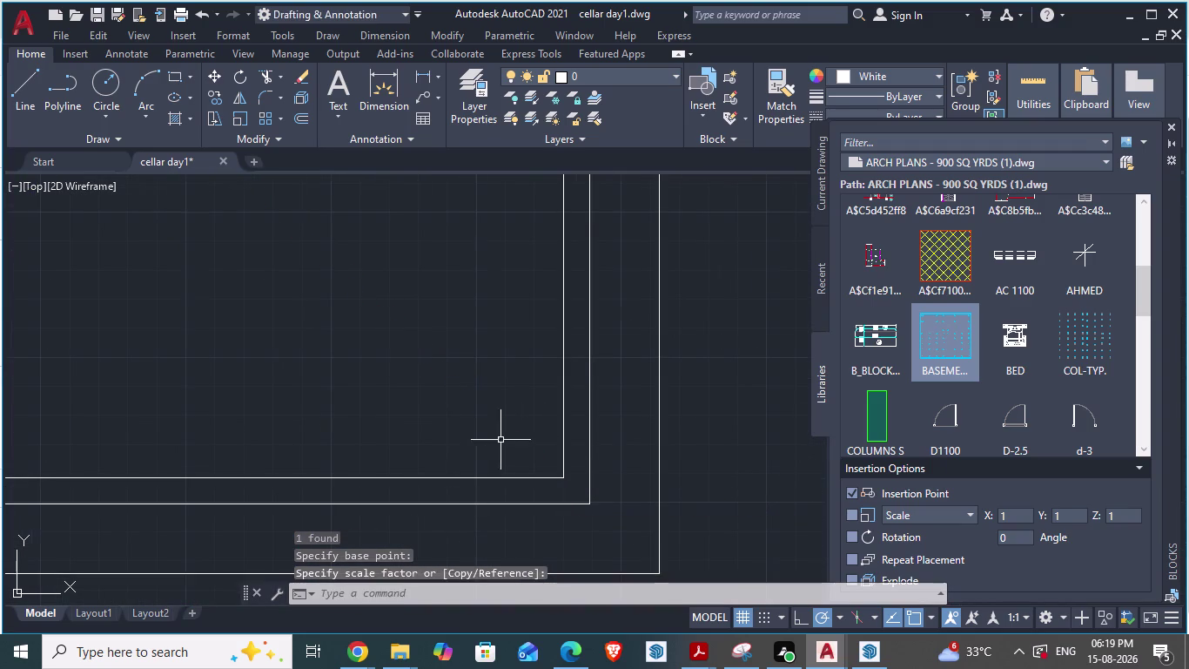
scroll(down, 3)
scroll(down, 3)
scroll(up, 3)
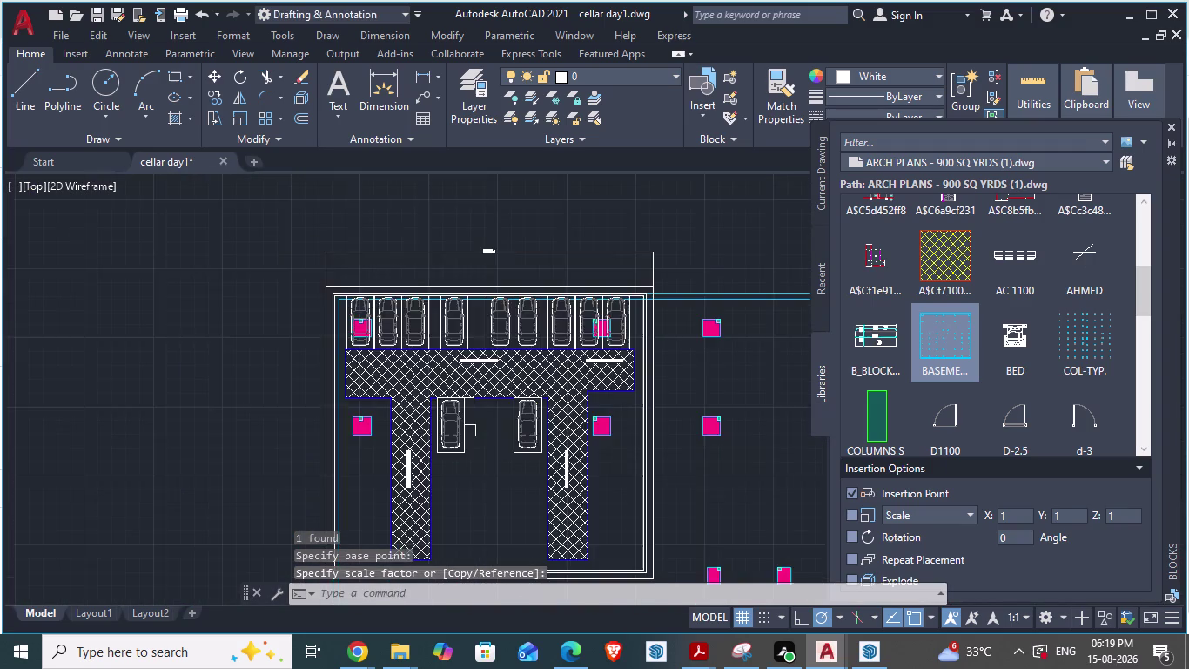
scroll(up, 3)
scroll(down, 3)
scroll(up, 3)
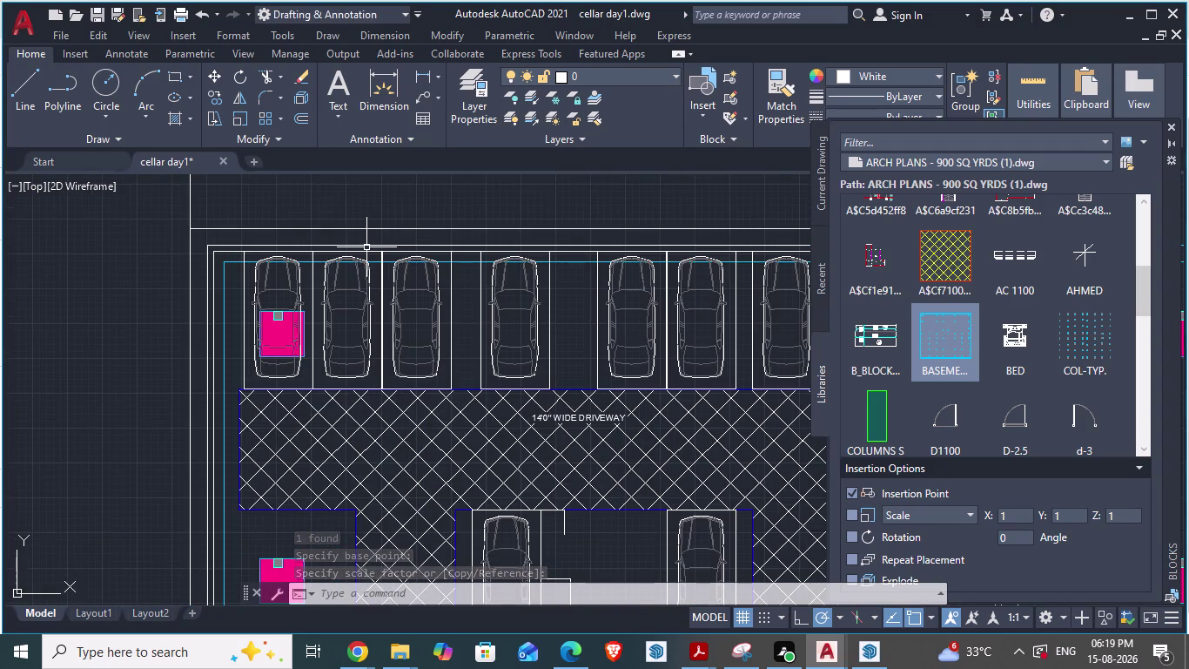
scroll(up, 3)
scroll(down, 3)
scroll(down, 3)
scroll(down, 3)
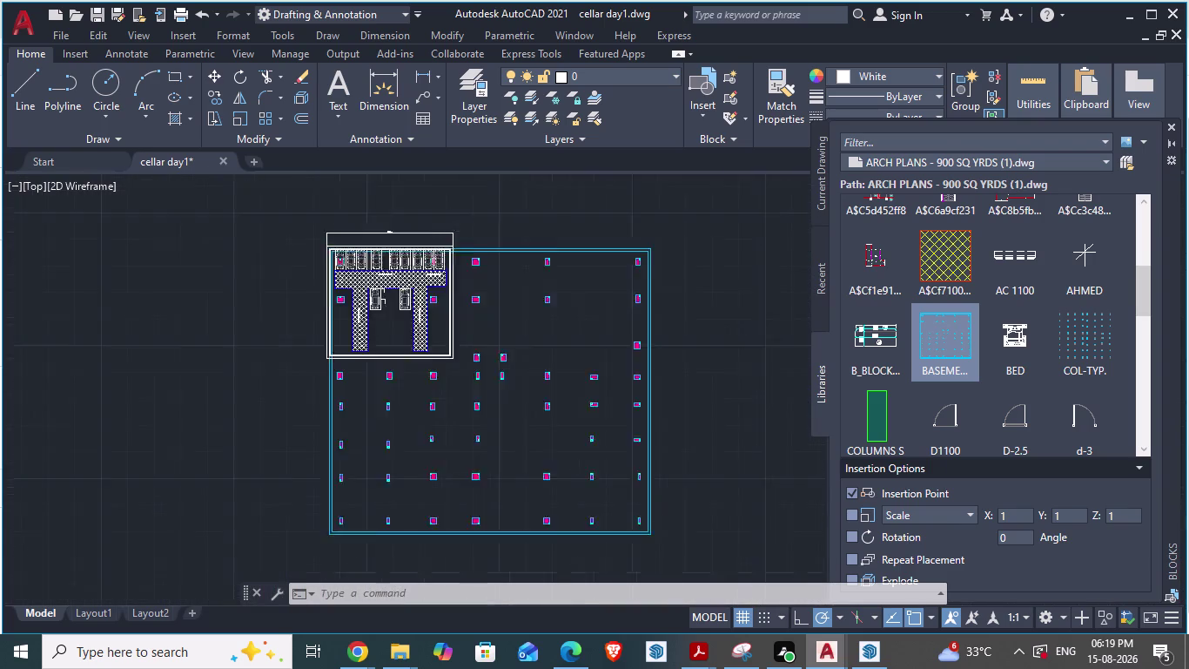
scroll(up, 3)
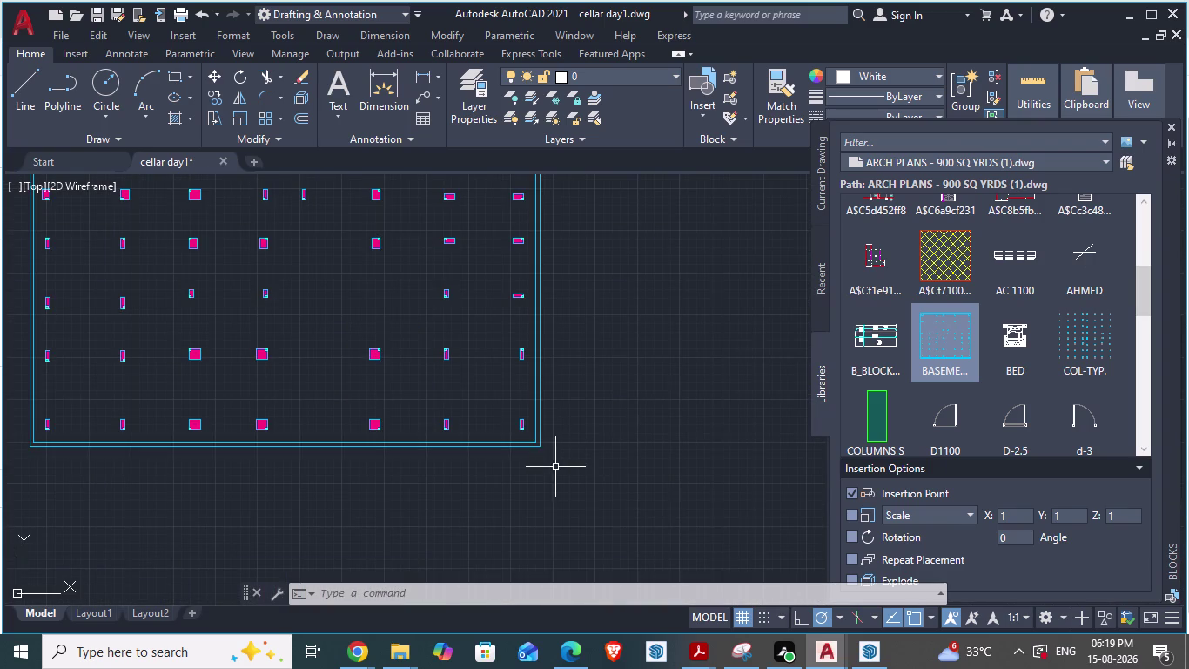
scroll(down, 3)
click(546, 448)
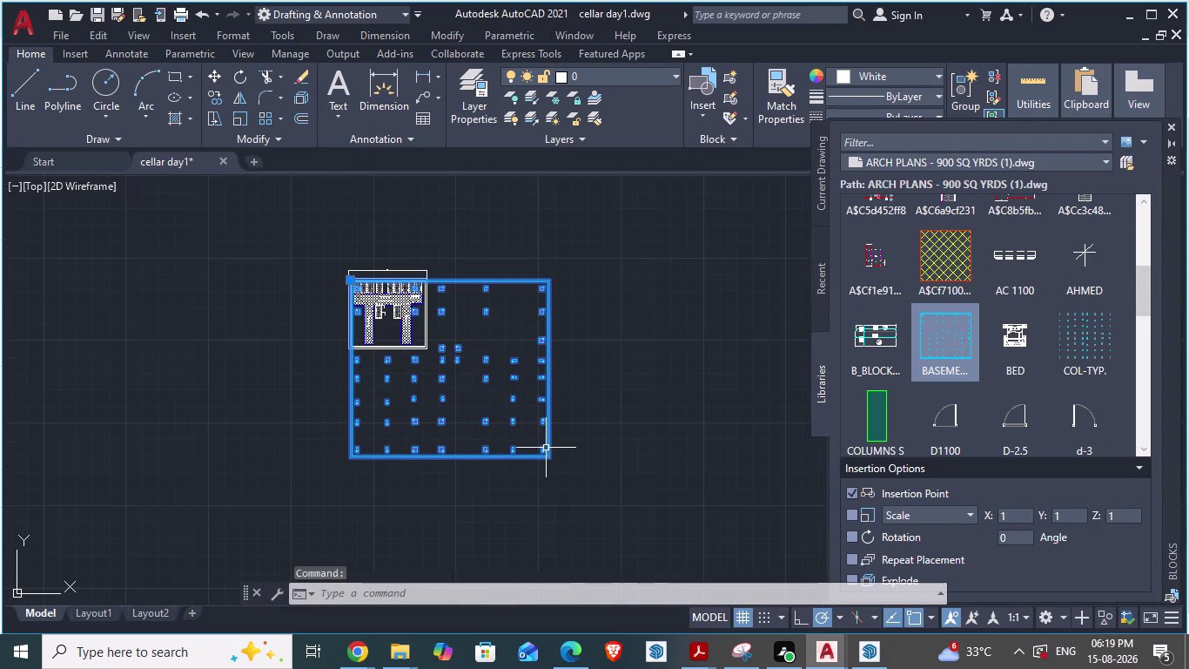
text(sca)
key(Return)
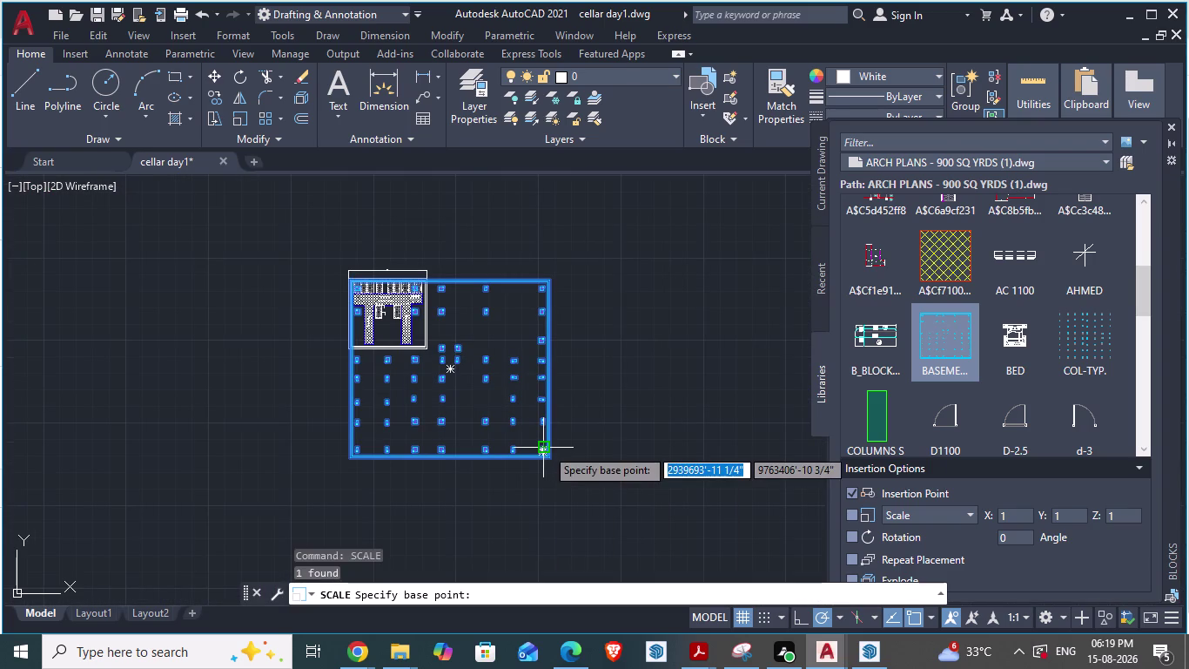
scroll(up, 3)
drag(468, 454, 349, 385)
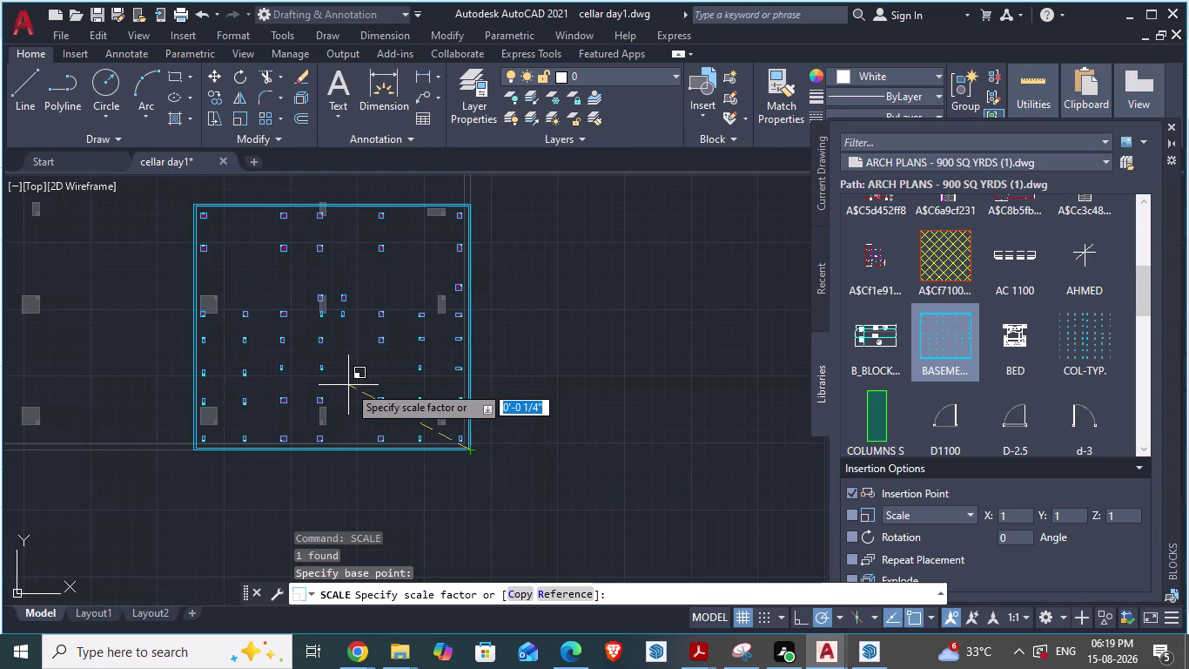
drag(349, 385, 347, 383)
key(Escape)
scroll(down, 3)
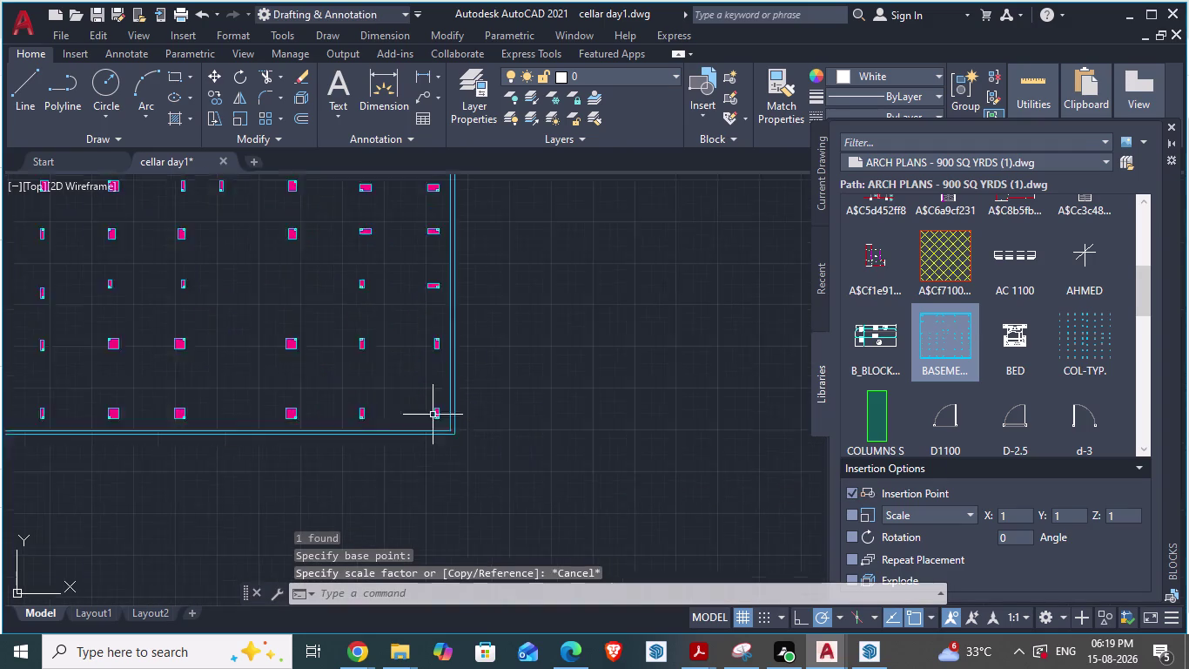
scroll(down, 3)
scroll(up, 3)
scroll(up, 3)
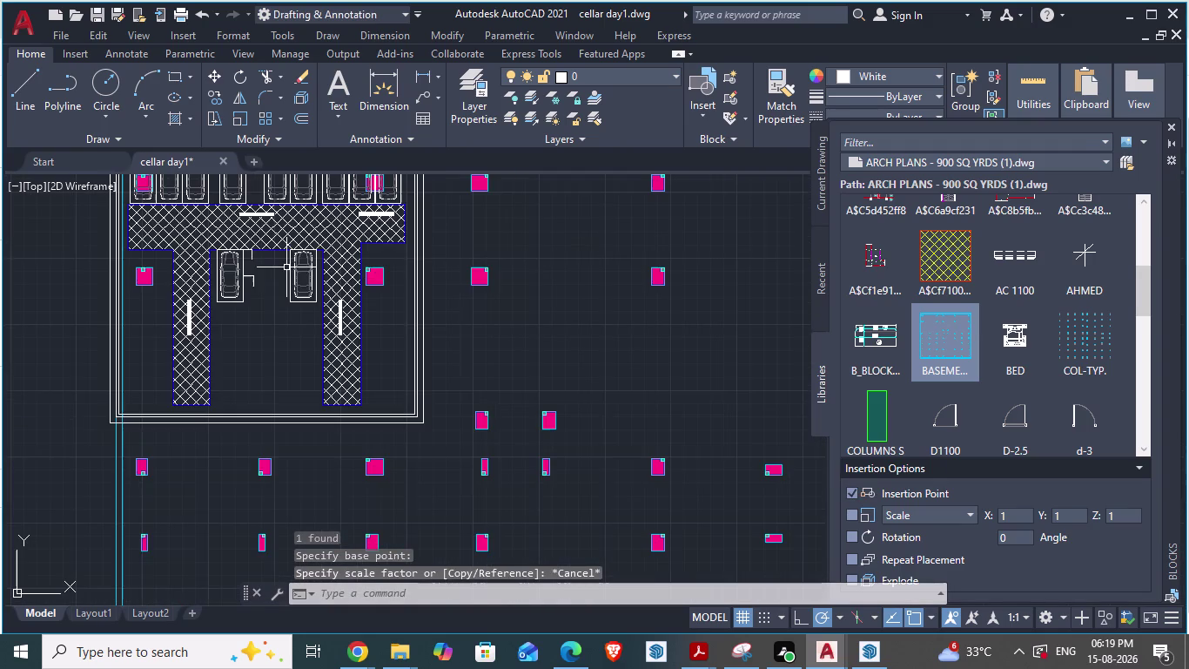
scroll(down, 3)
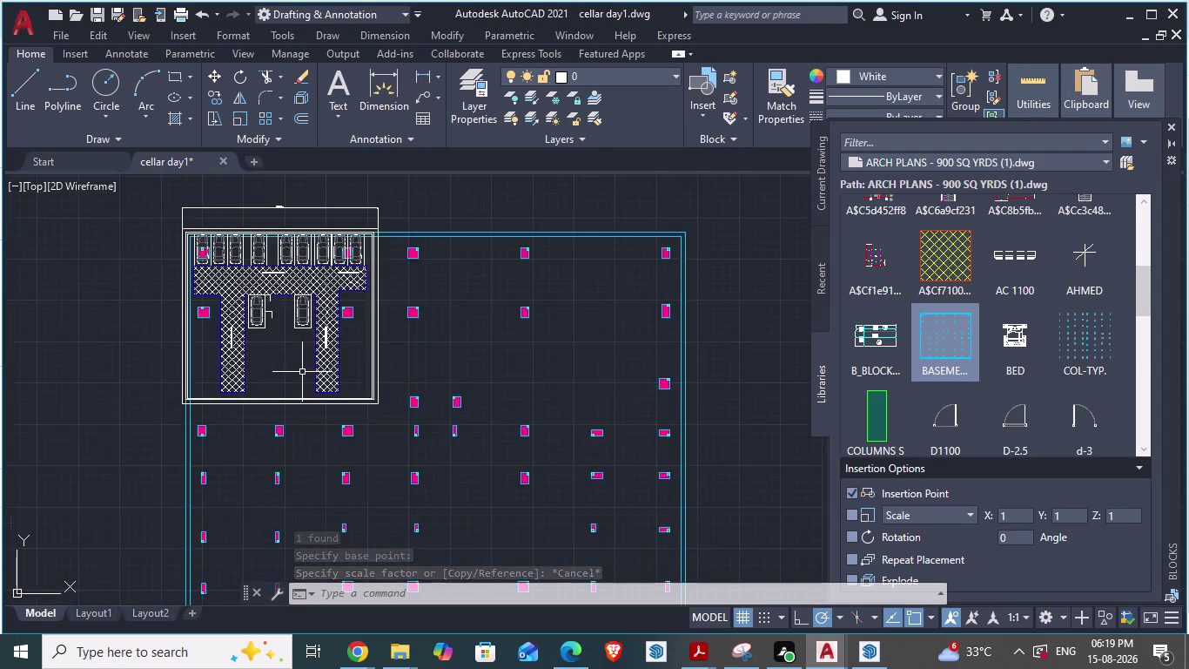
scroll(down, 3)
scroll(up, 3)
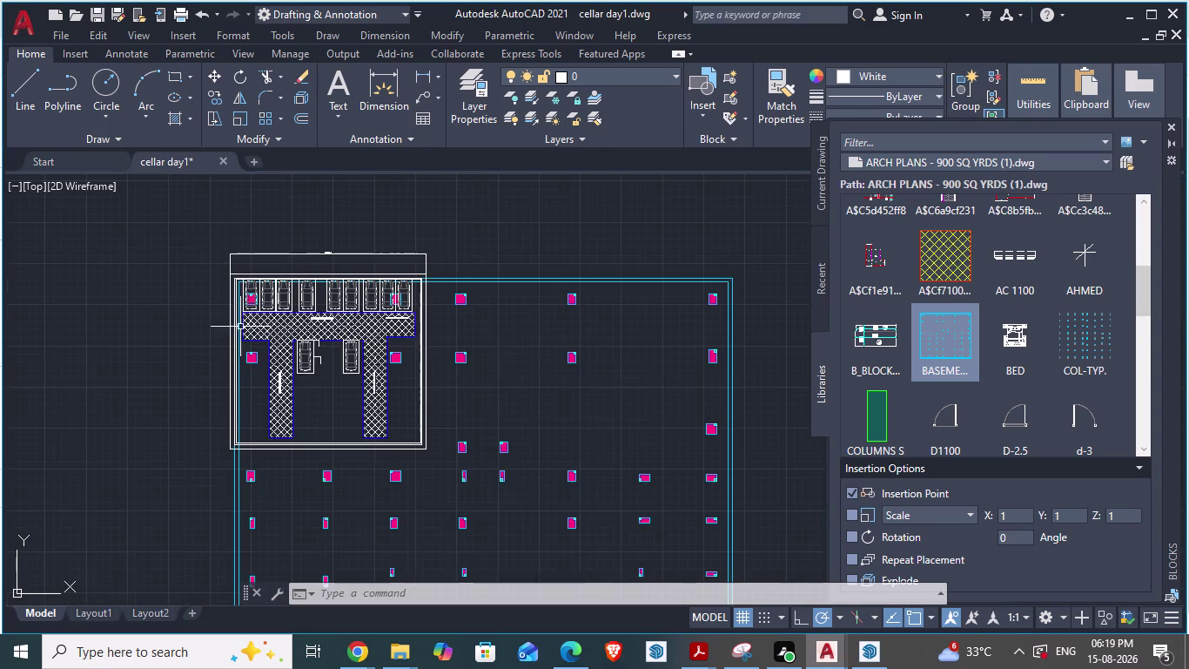
scroll(up, 3)
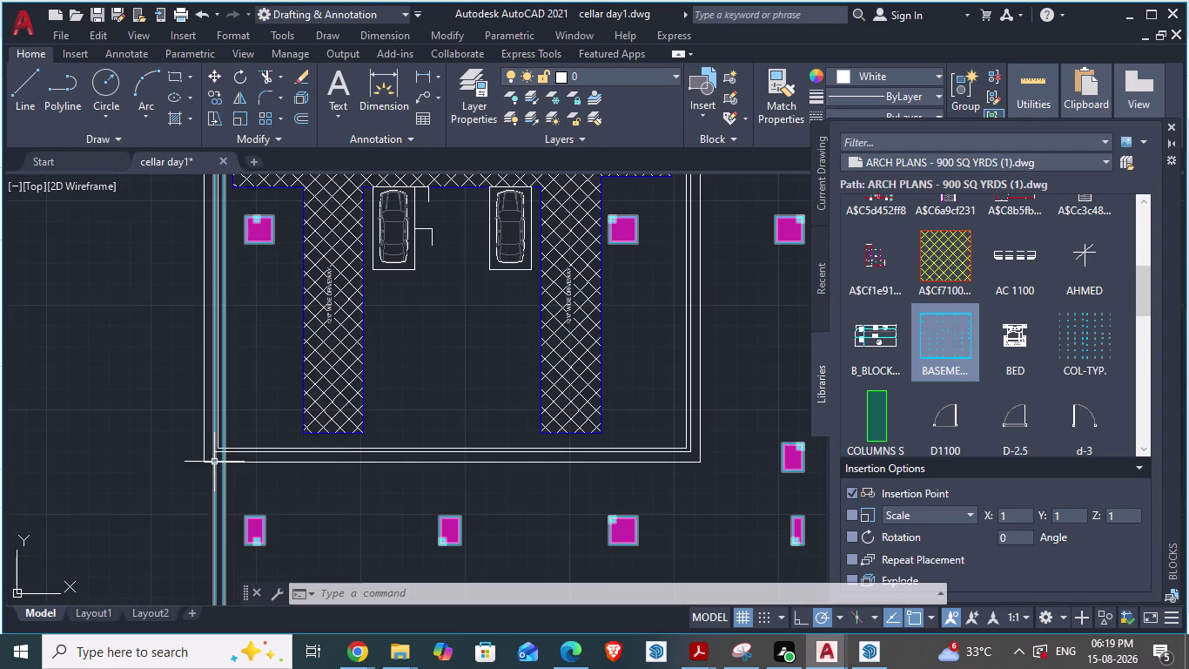
text(sca)
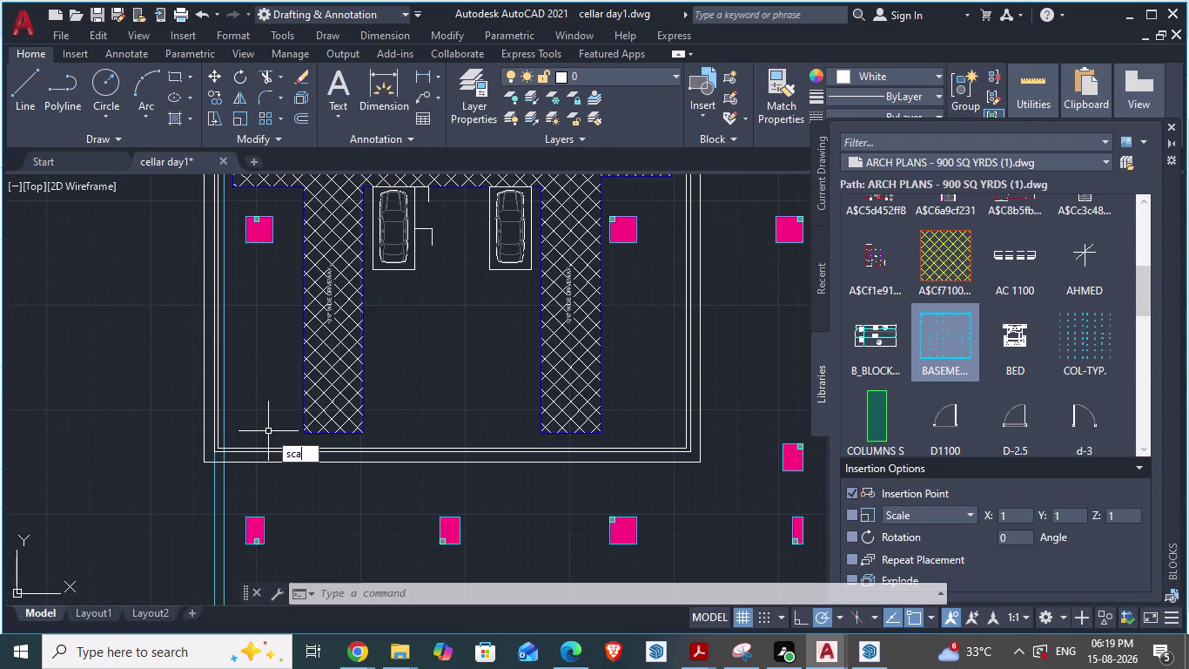
Cancel the stray scale command and reselect the column layout block.
key(Return)
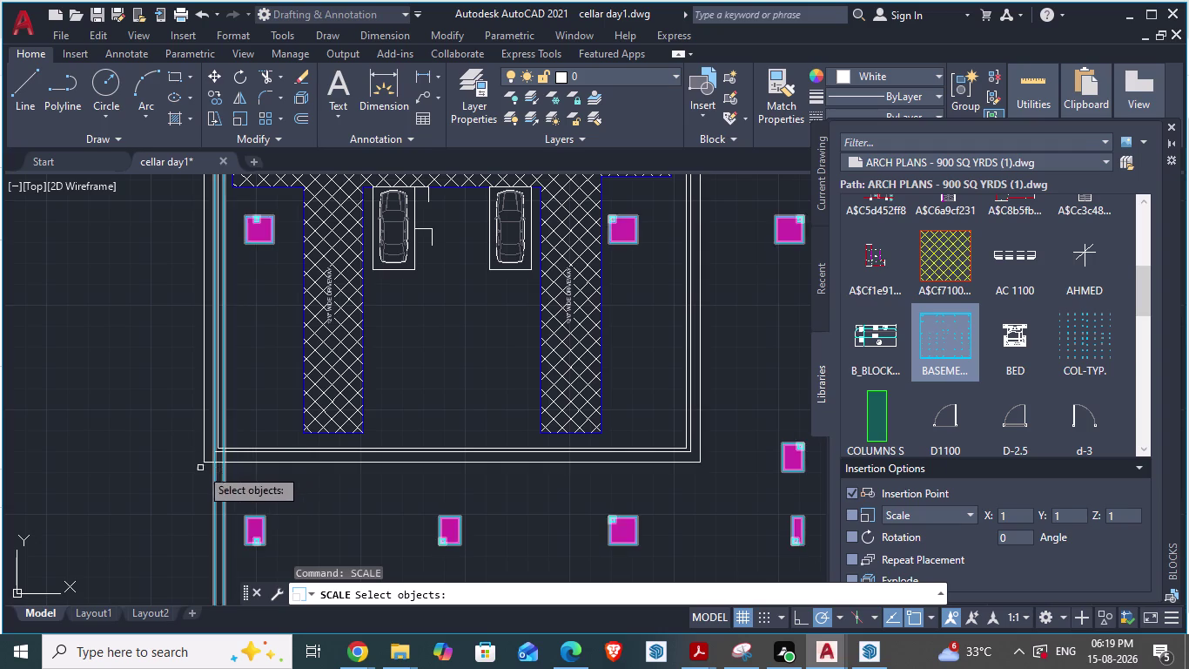
key(Escape)
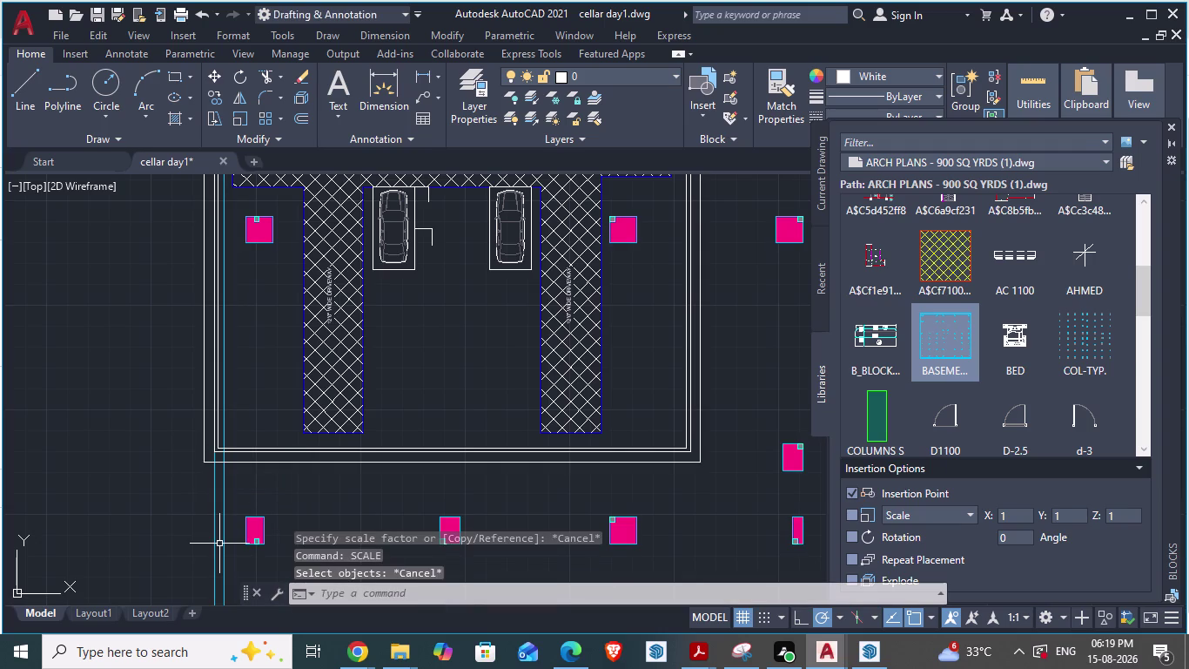
click(220, 544)
click(223, 543)
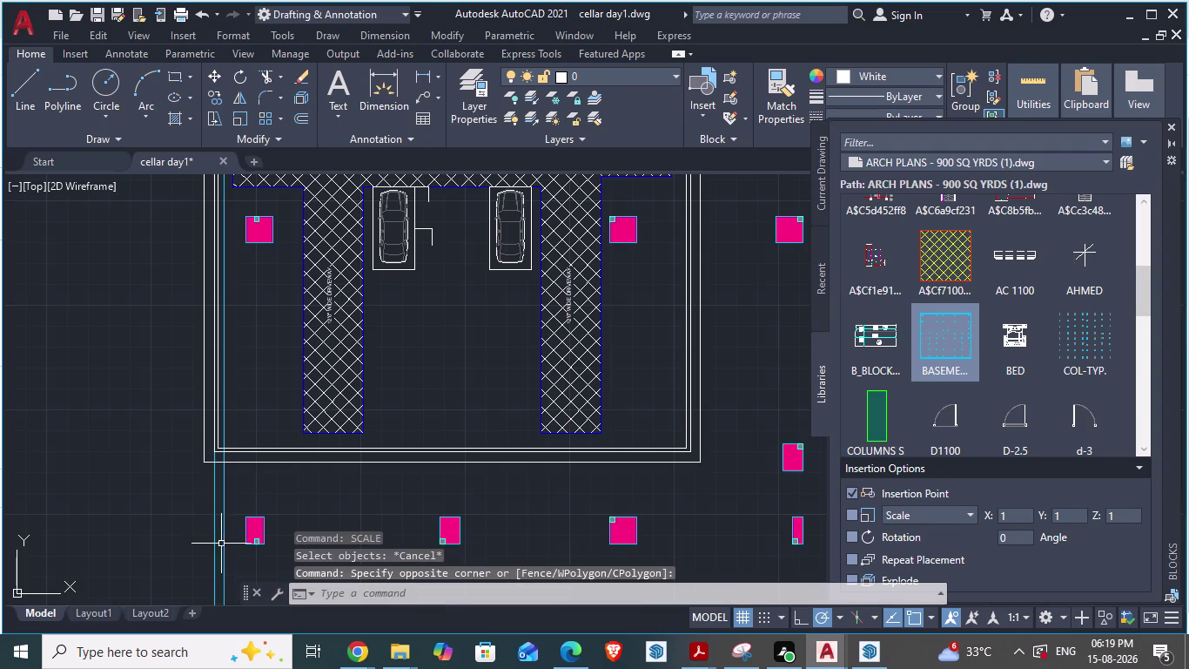
click(213, 542)
Run SCALE on the block, anchored at the plan's top-left column corner.
text(sca)
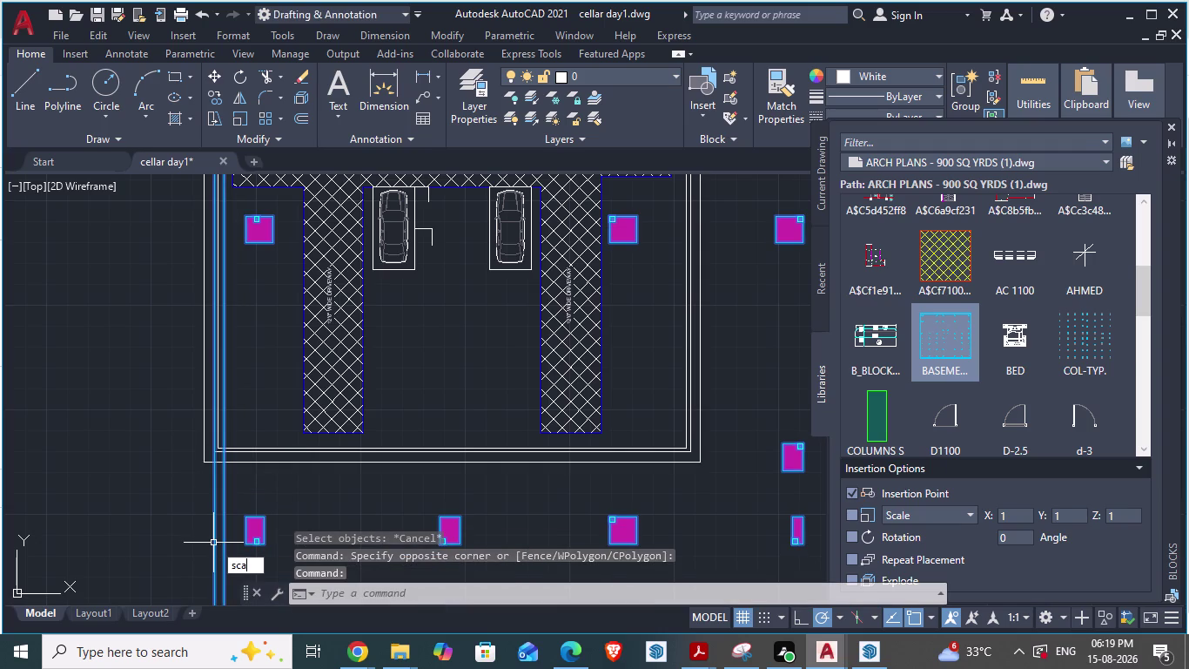
key(Return)
scroll(down, 3)
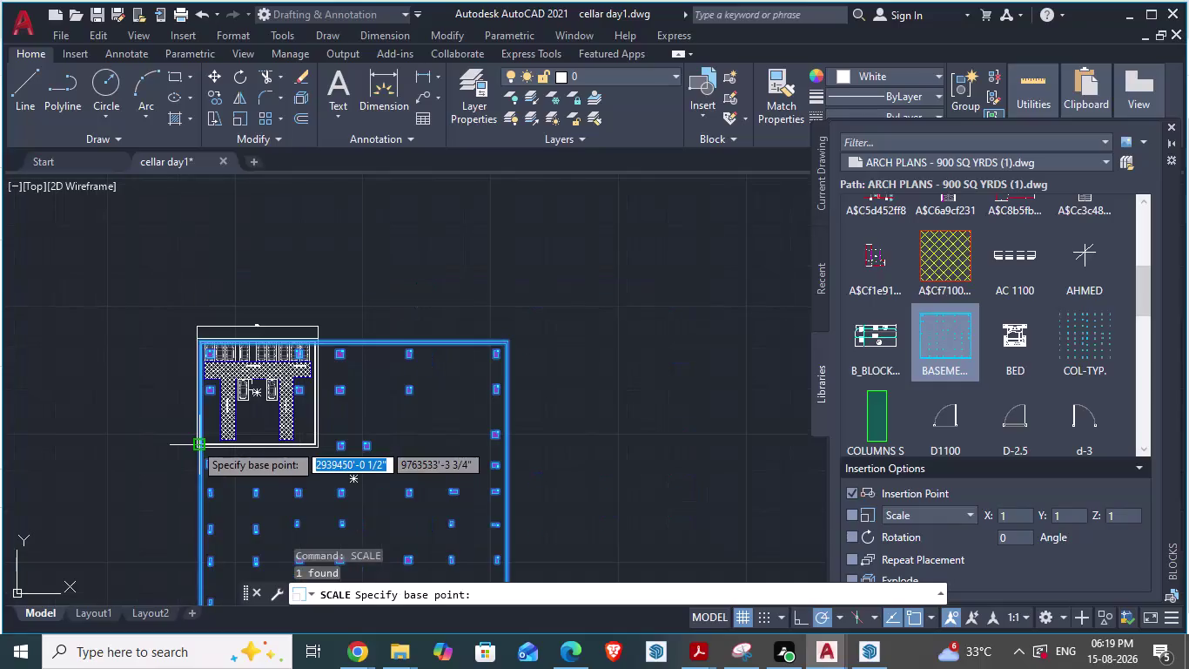
scroll(up, 3)
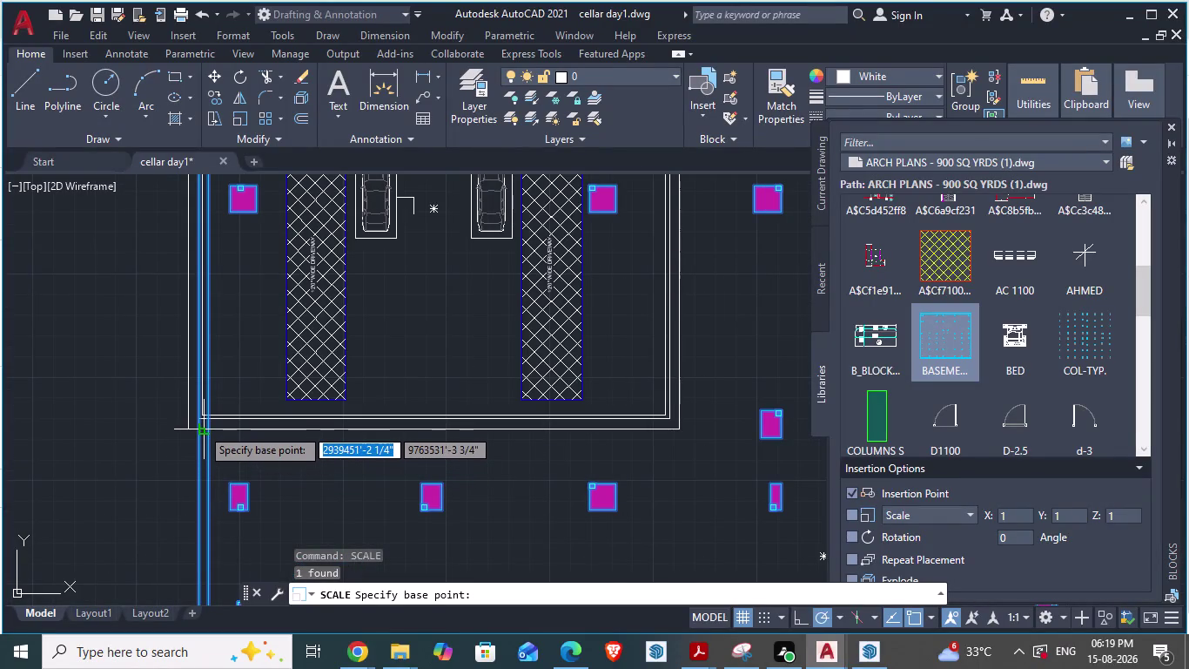
scroll(down, 3)
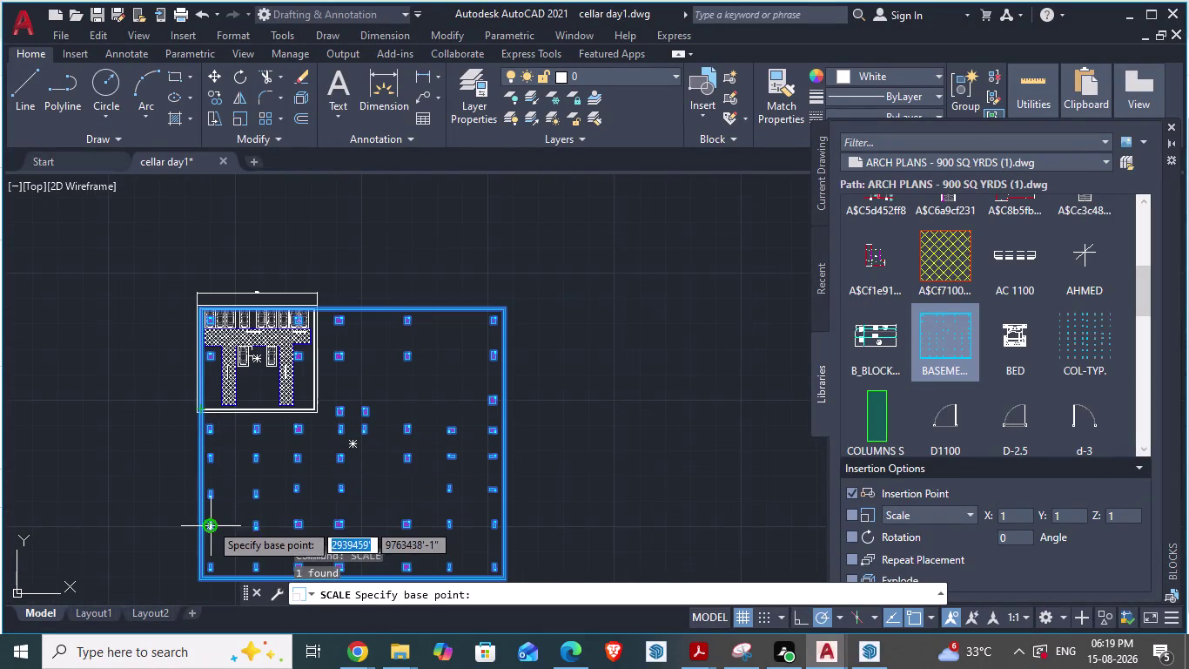
scroll(up, 3)
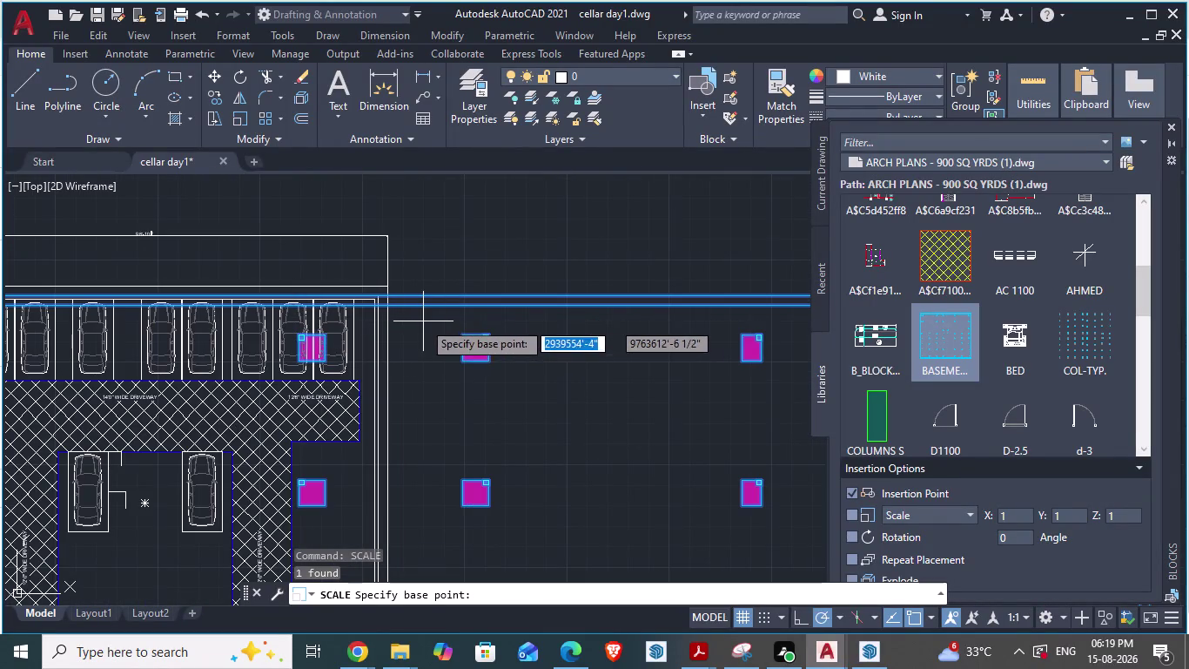
scroll(down, 3)
scroll(up, 3)
scroll(up, 3)
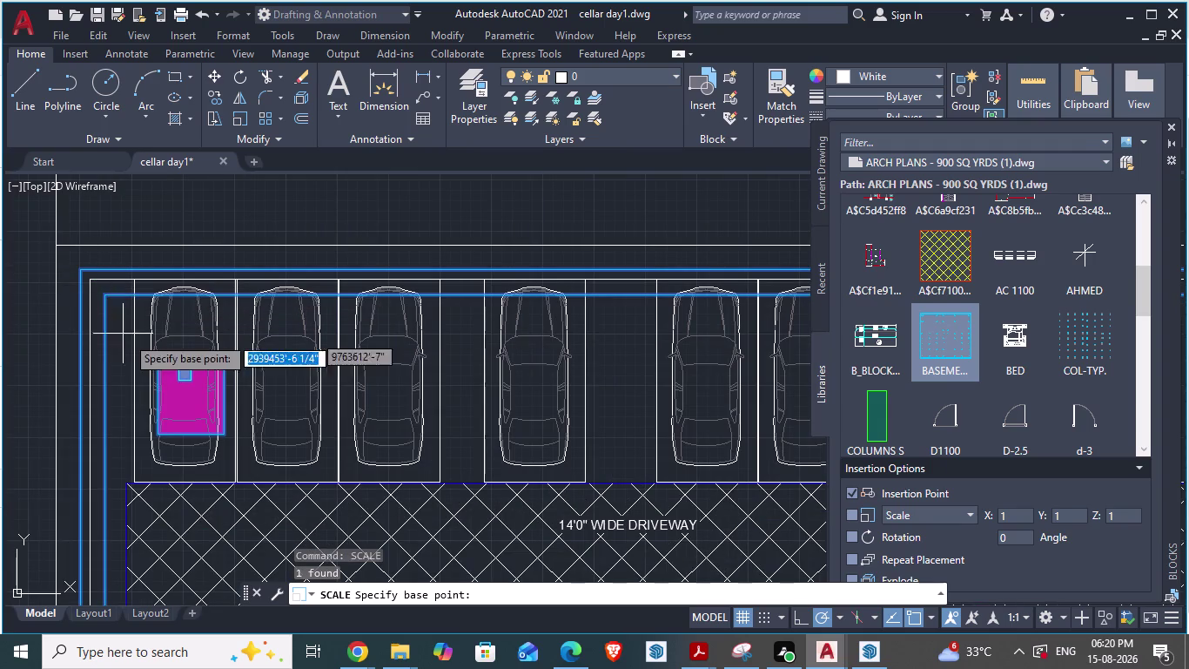
click(81, 270)
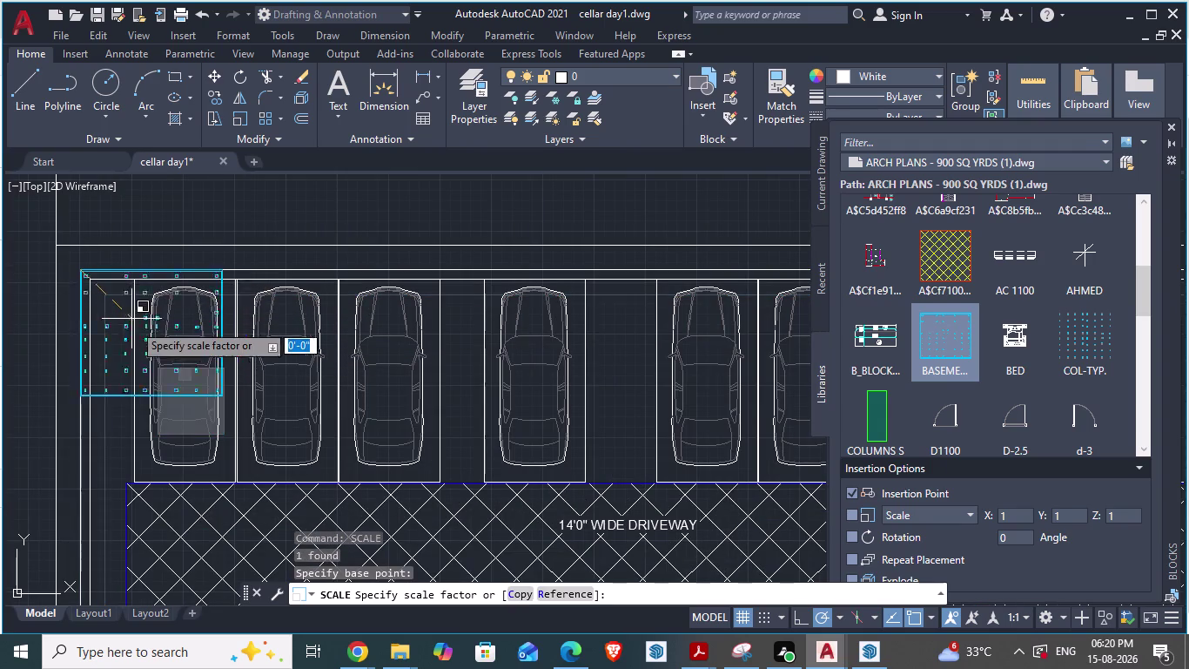
Set the scale factor at the matching plan boundary point so the columns fit.
scroll(down, 3)
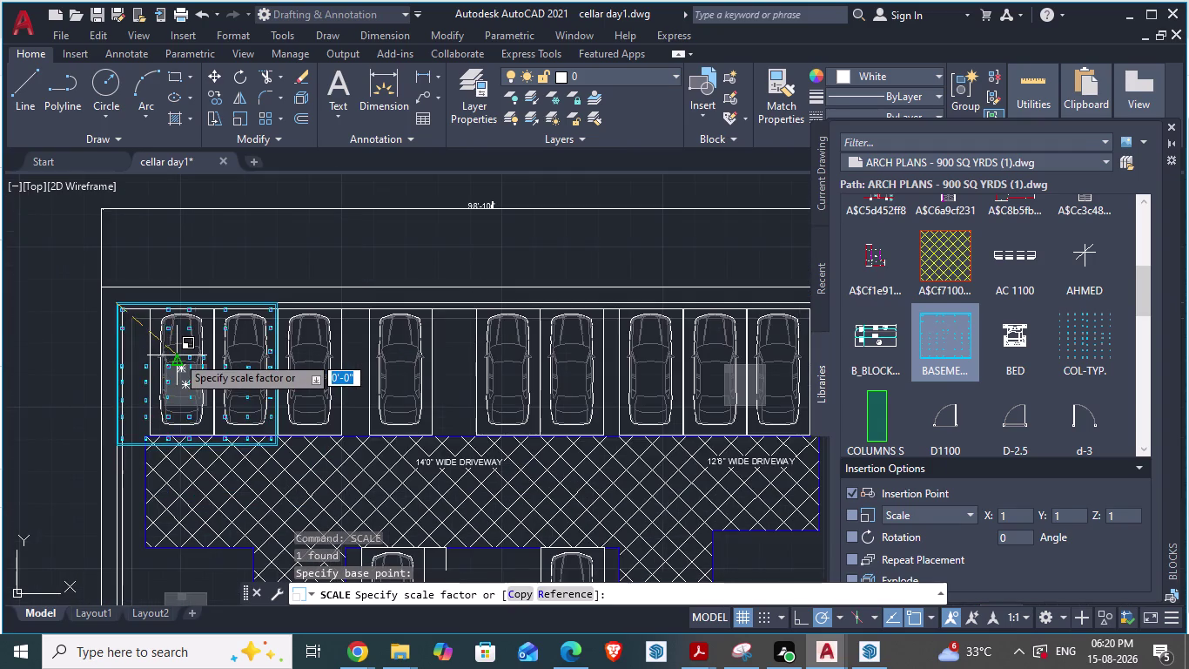
scroll(down, 3)
scroll(down, 3)
scroll(down, 3)
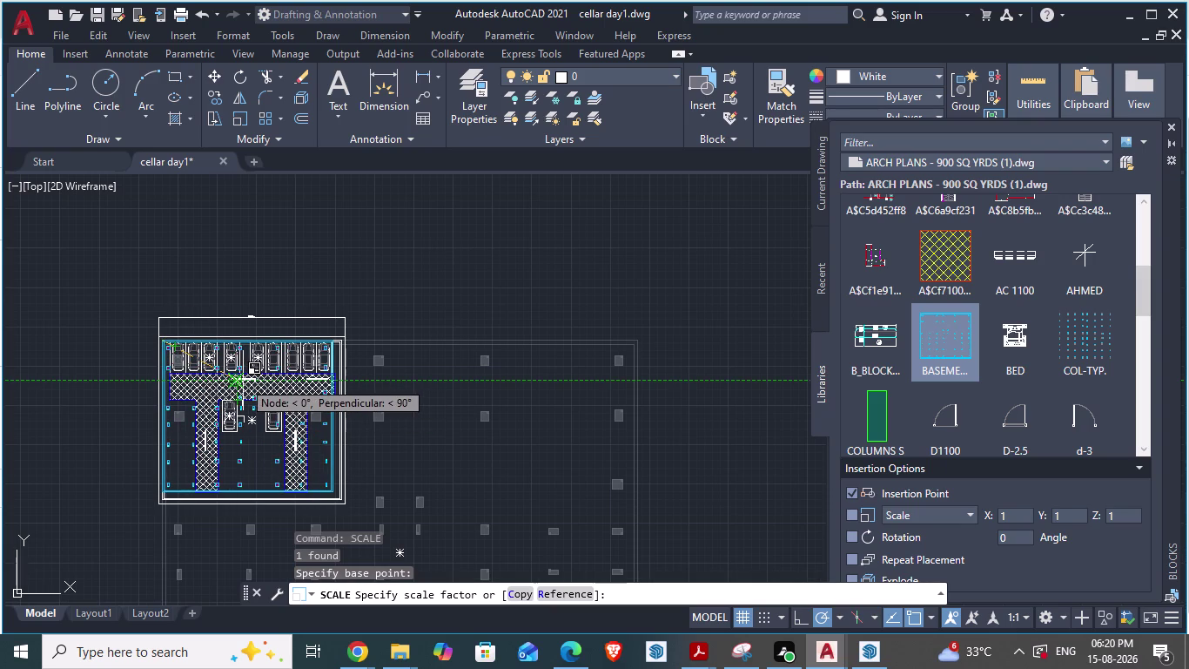
scroll(up, 3)
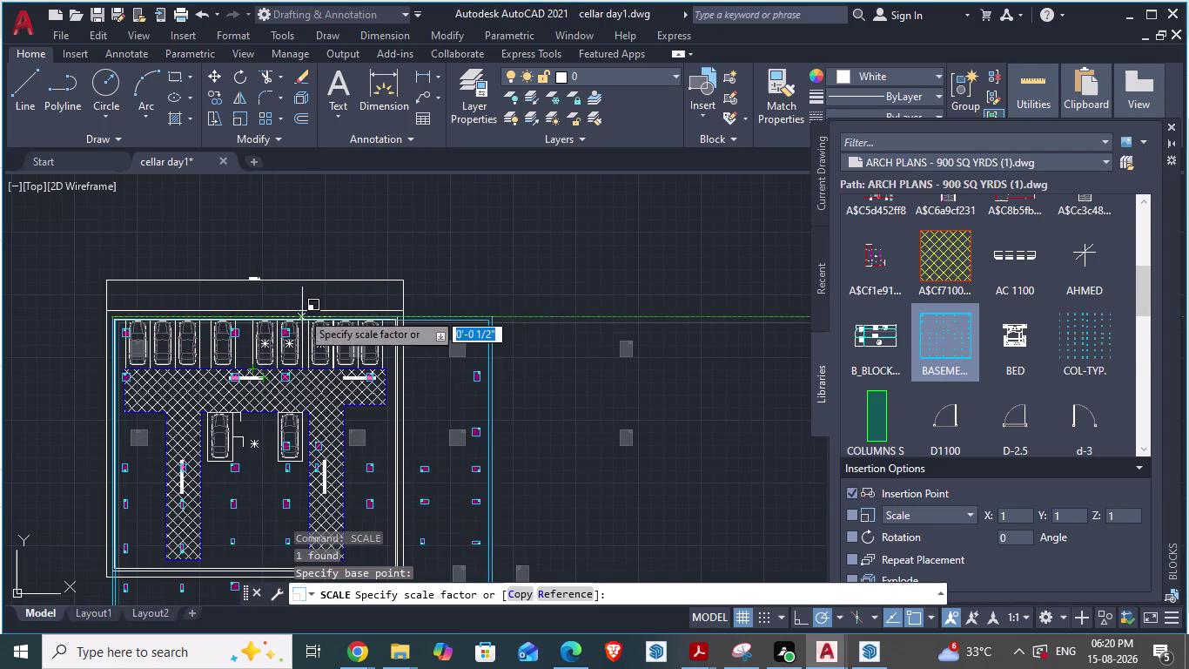
scroll(up, 3)
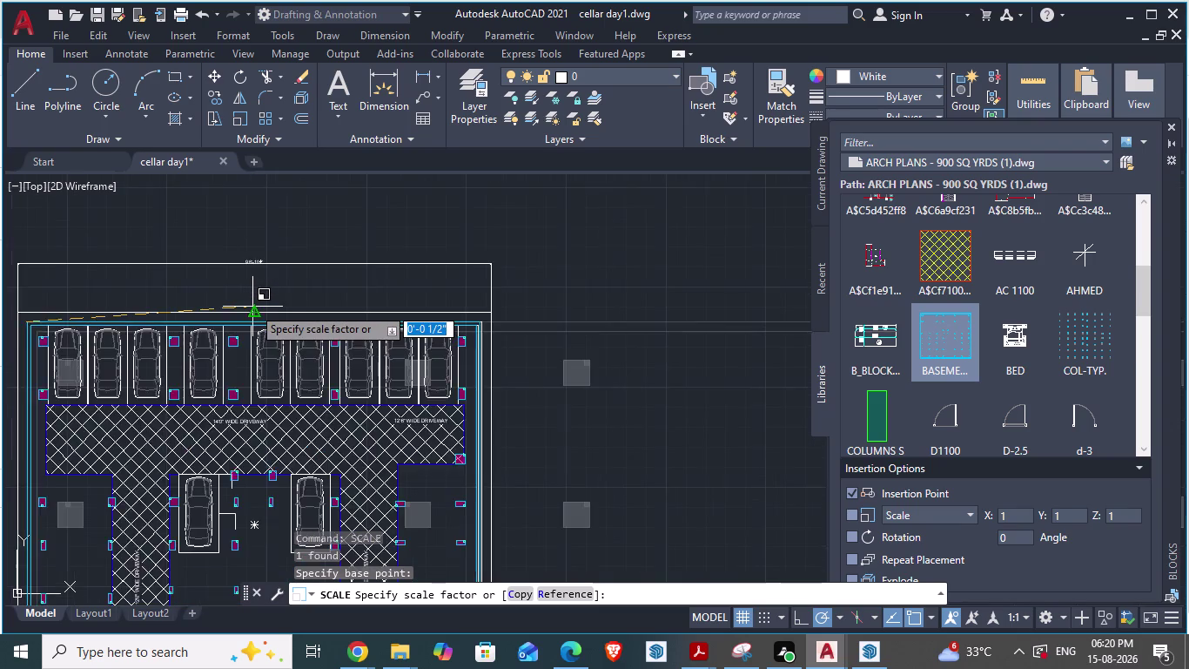
scroll(up, 3)
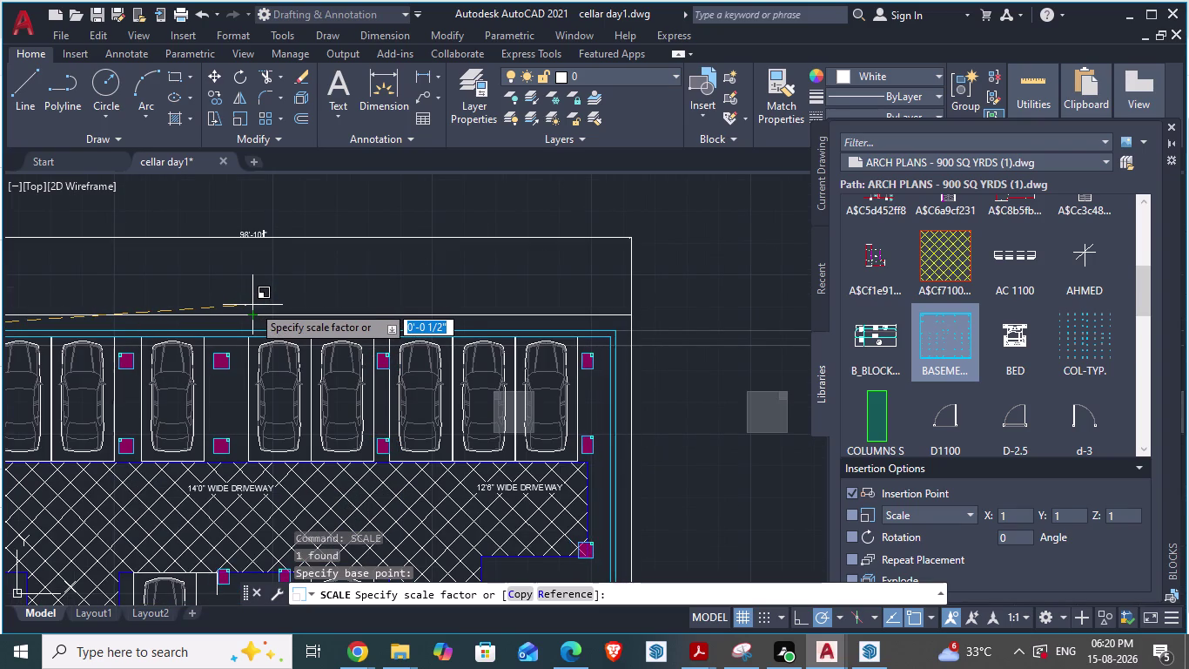
click(252, 305)
scroll(down, 3)
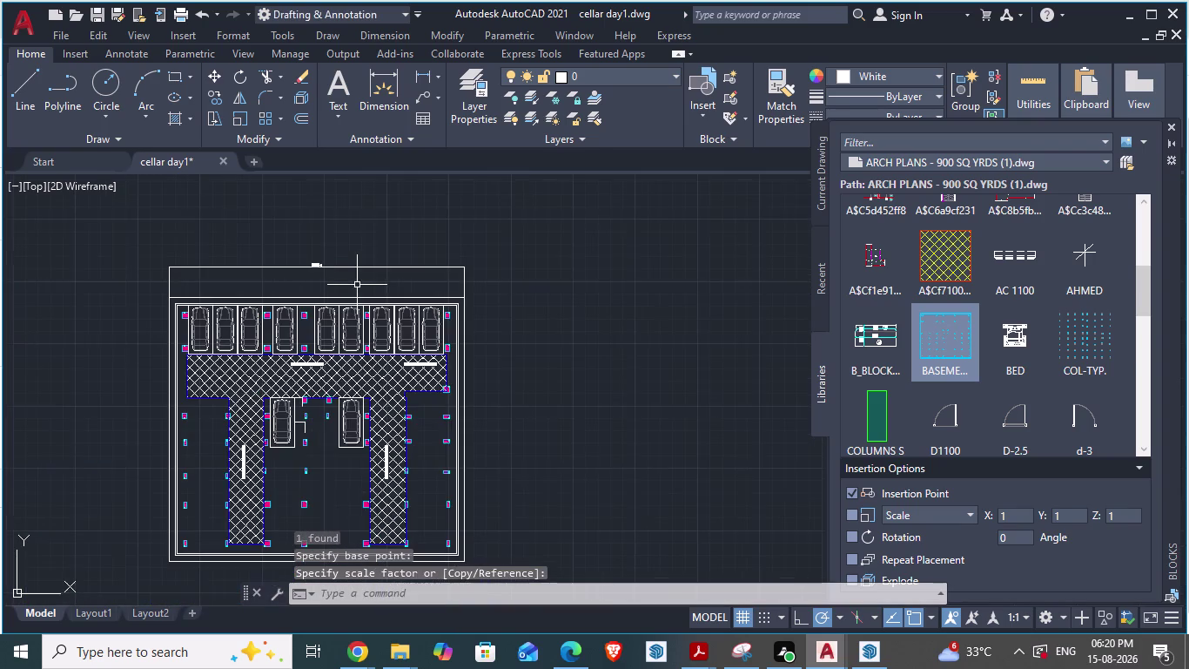
Zoom around to check the scaled columns against the parking bays and driveways.
scroll(up, 3)
scroll(down, 3)
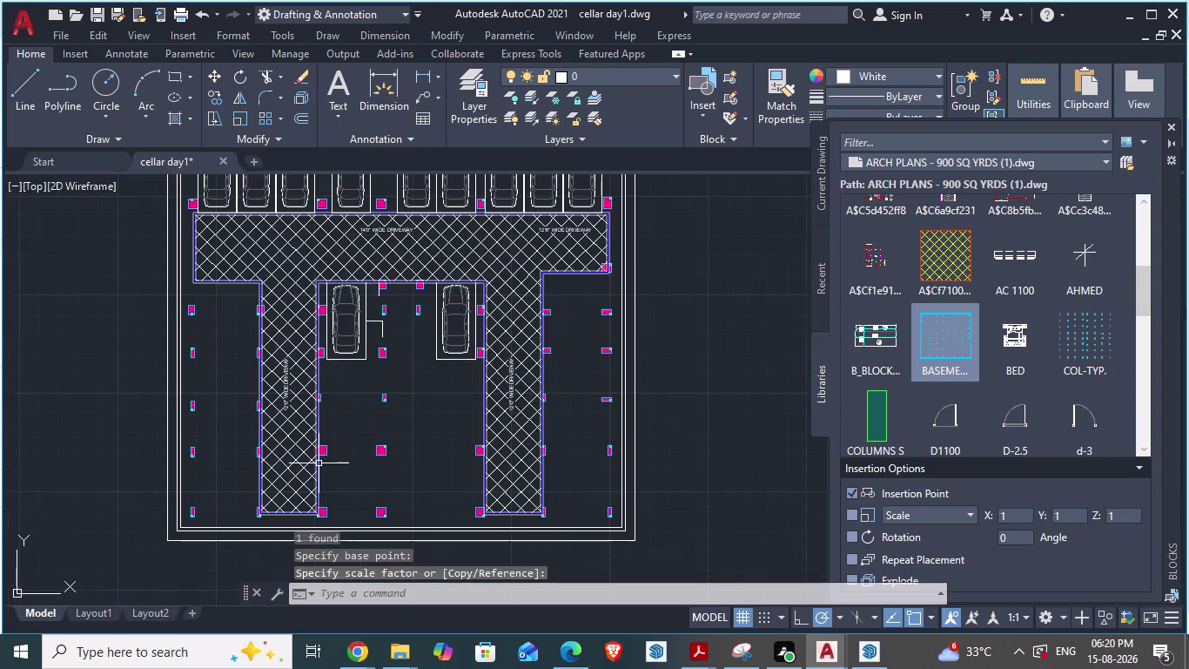
scroll(up, 3)
scroll(down, 3)
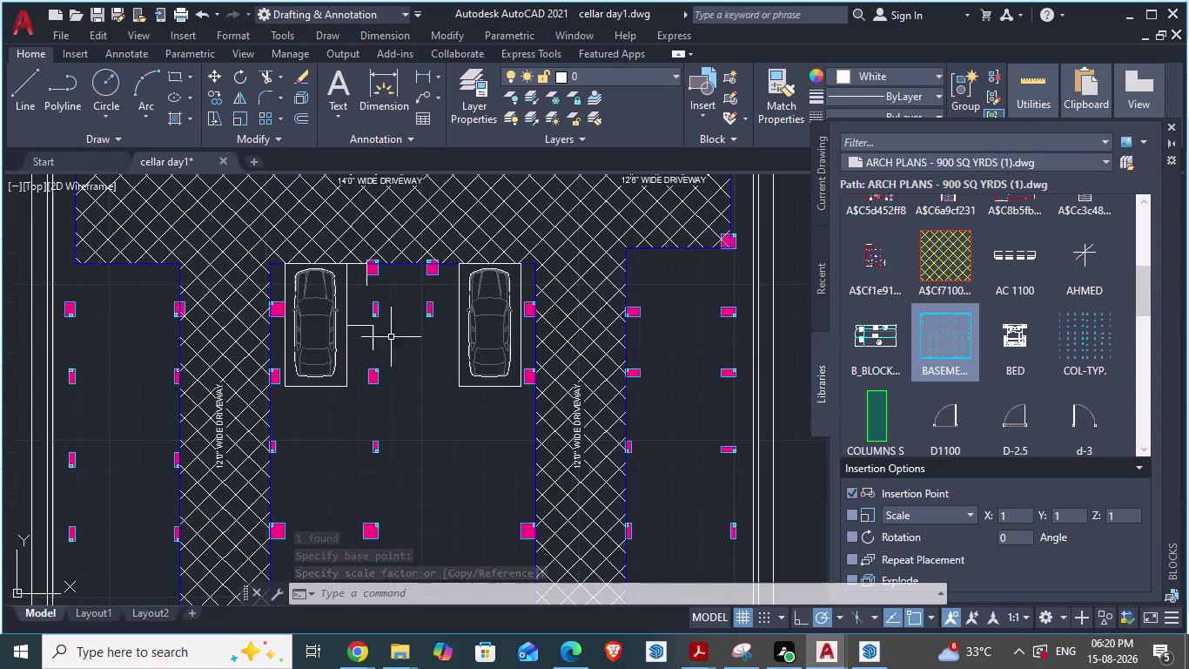
scroll(up, 3)
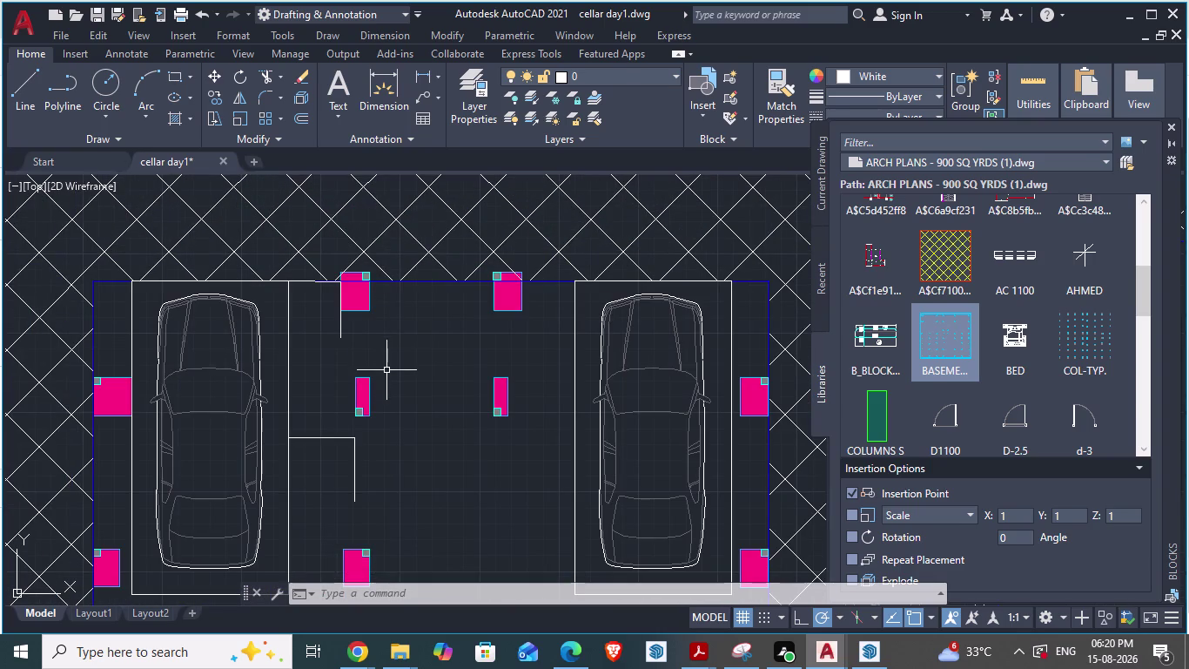
scroll(down, 3)
scroll(down, 3)
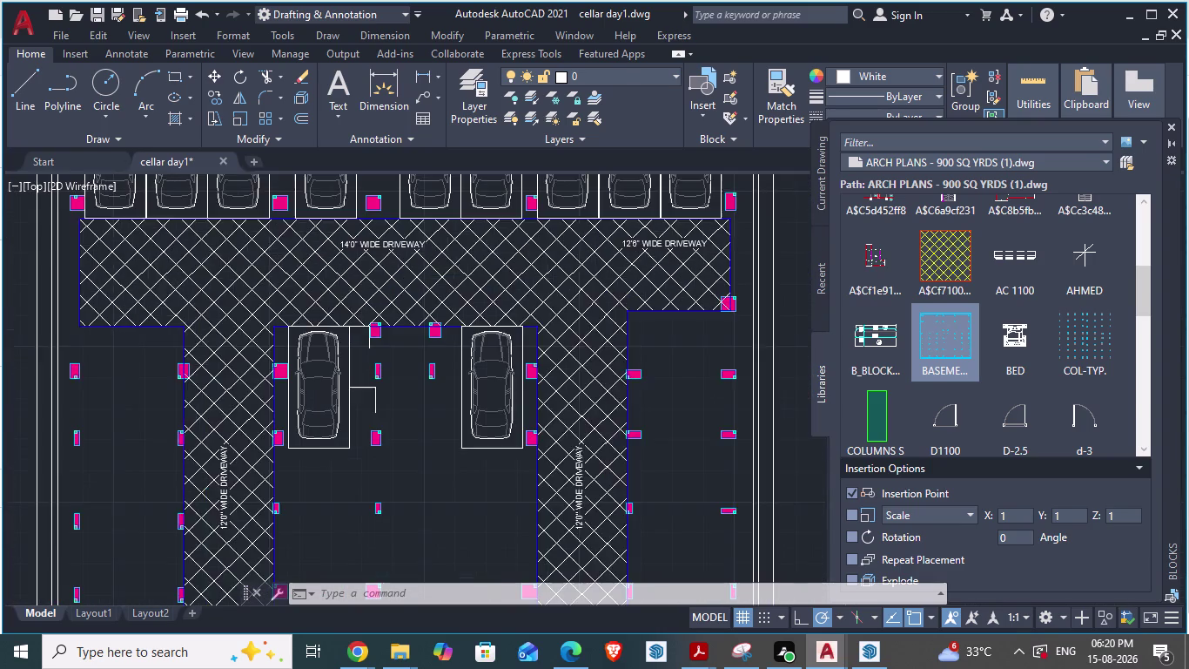
scroll(up, 3)
scroll(down, 3)
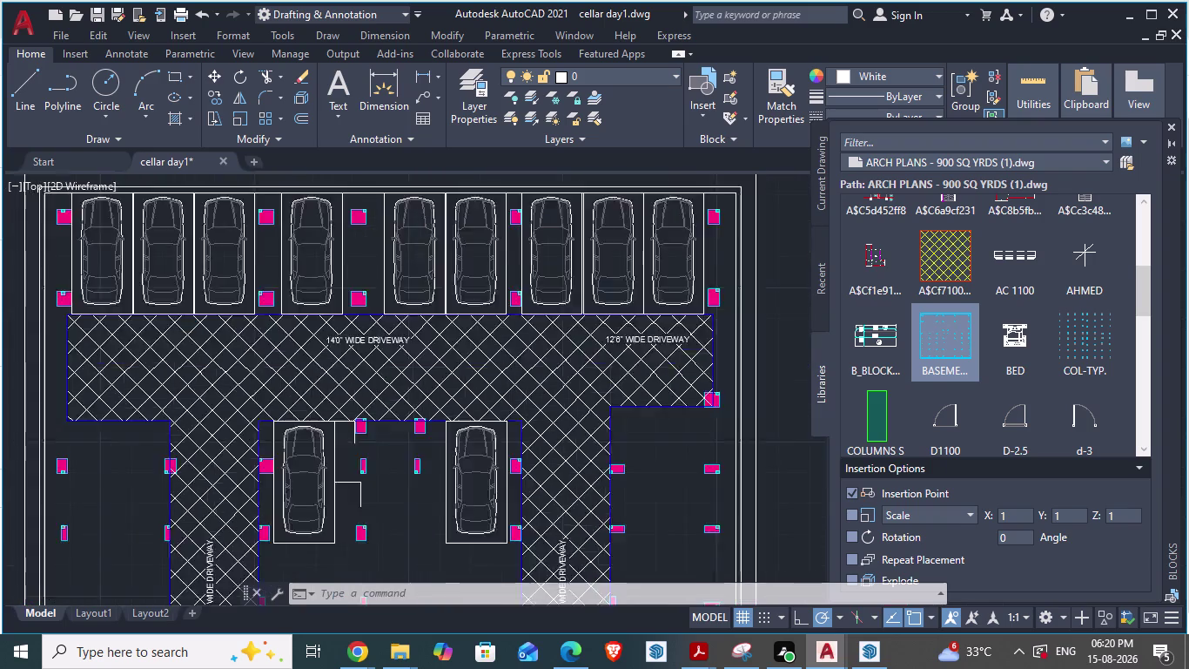
scroll(down, 3)
scroll(up, 3)
scroll(up, 3)
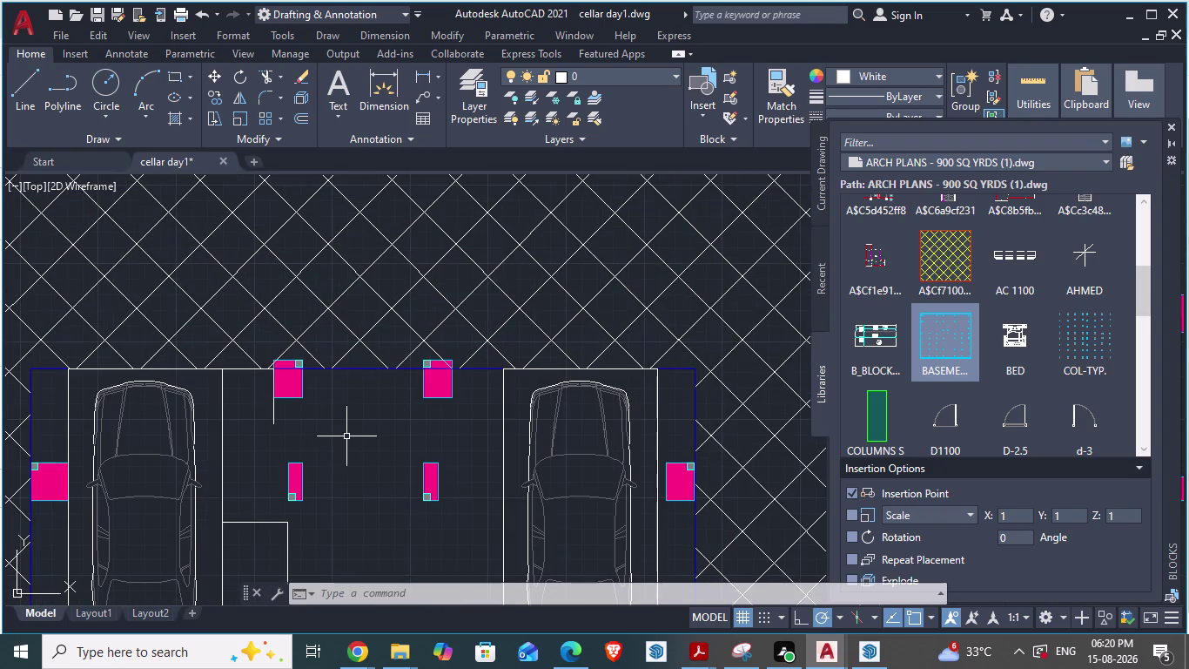
Switch to the browser window showing the Trimble products page.
key(alt+Tab)
key(alt+Tab)
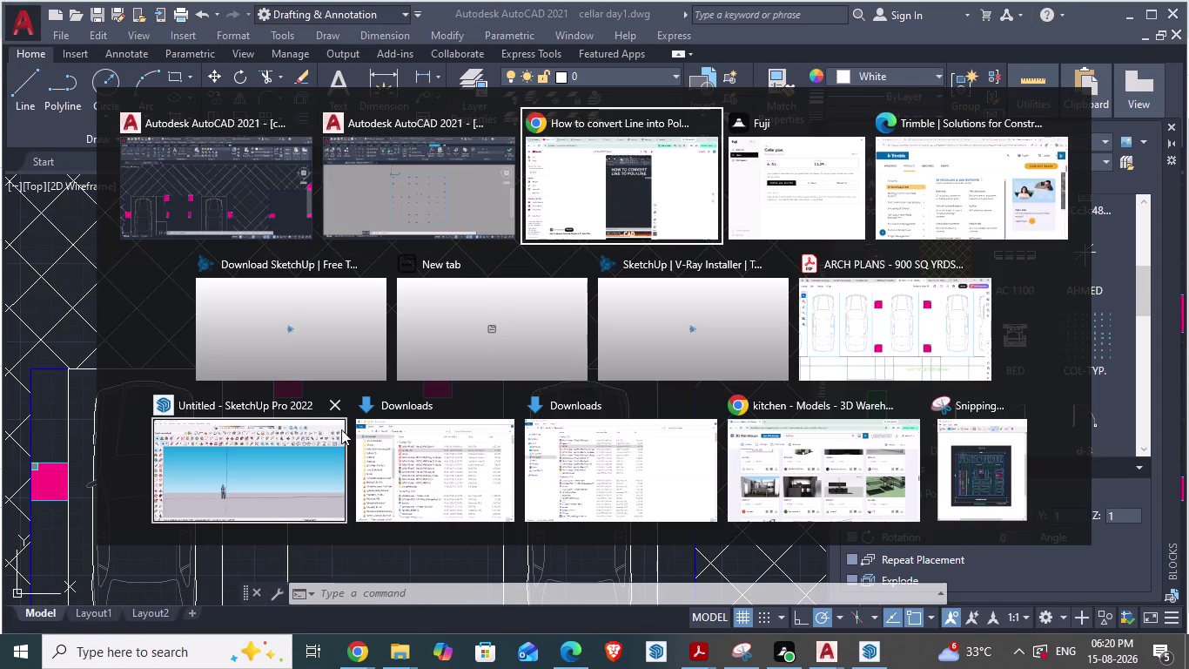
key(alt+Tab)
key(alt+Tab)
key(alt+Tab)
key(alt+Tab)
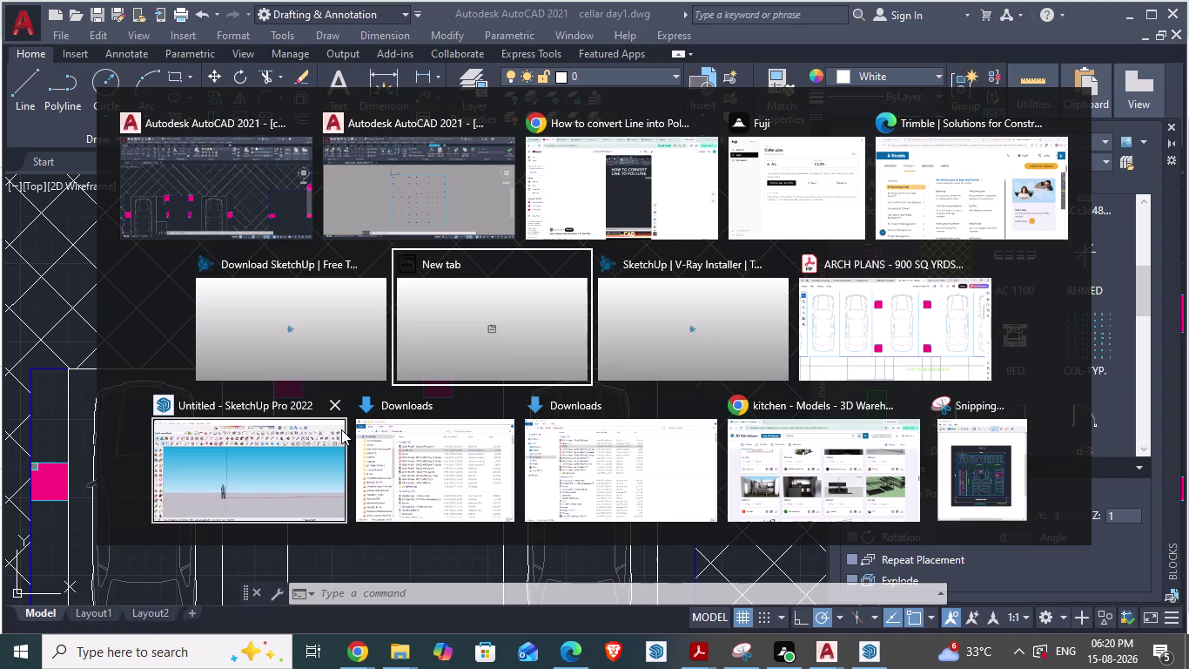
key(alt+Tab)
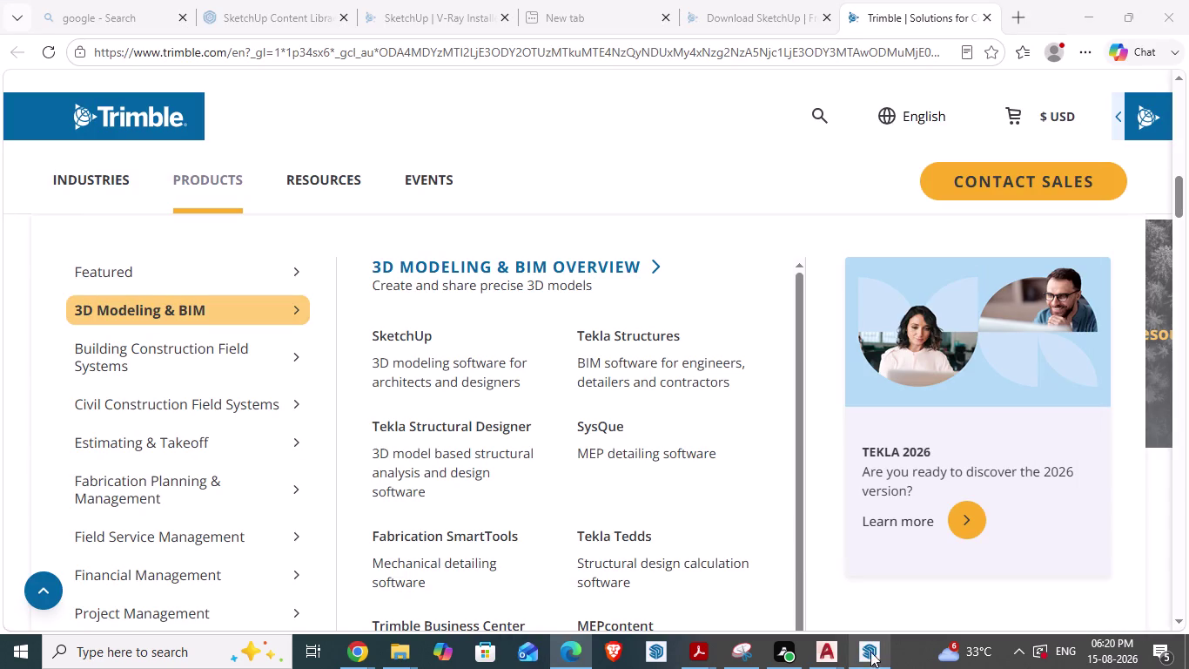